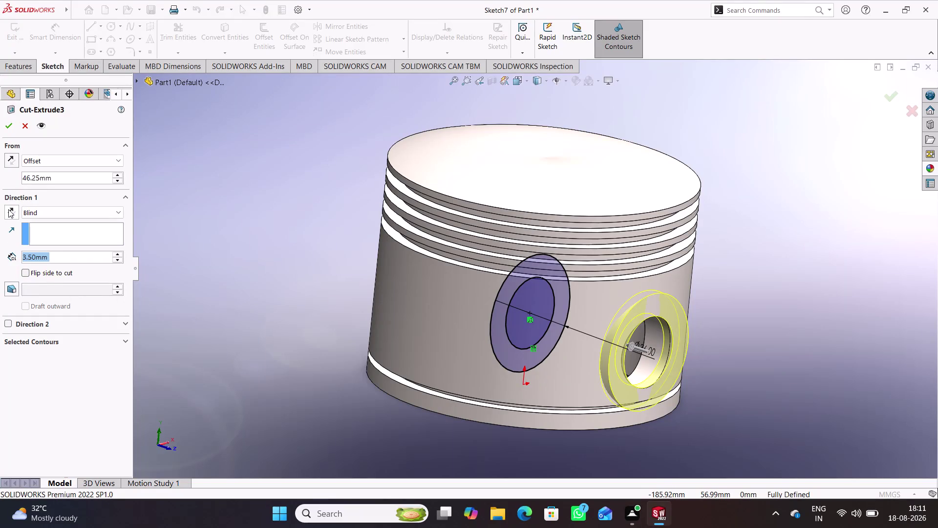
Inspect the cut preview around the pin hole, then reopen Cut-Extrude3 for editing.
click(9, 207)
middle_drag(248, 296, 278, 287)
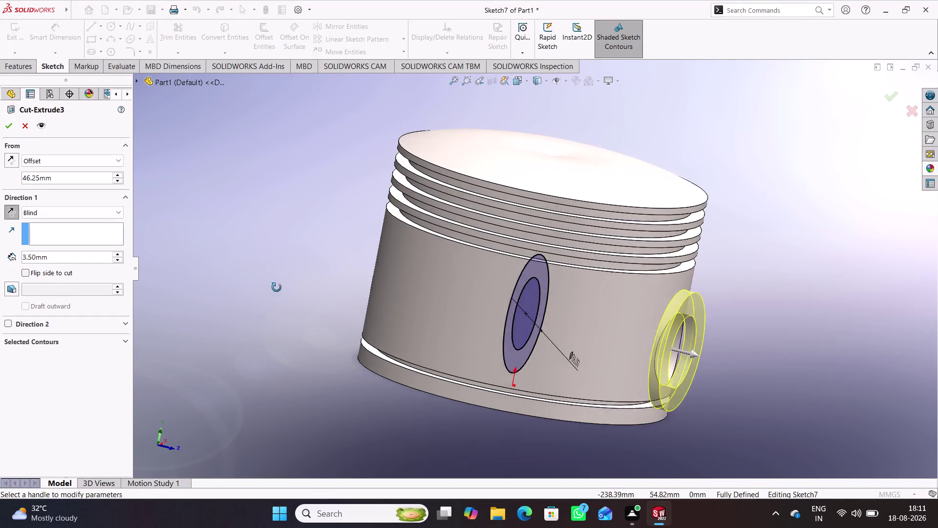
middle_drag(278, 287, 202, 299)
middle_drag(248, 327, 278, 316)
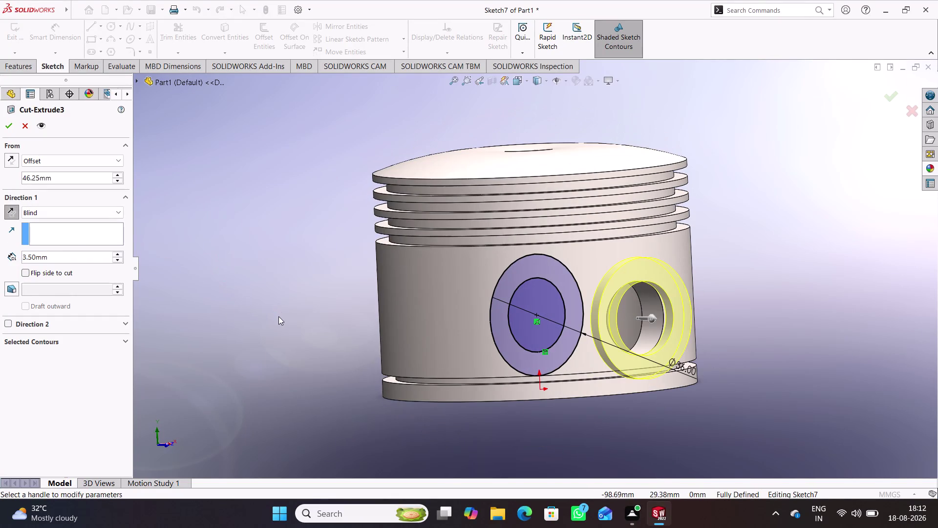
click(7, 125)
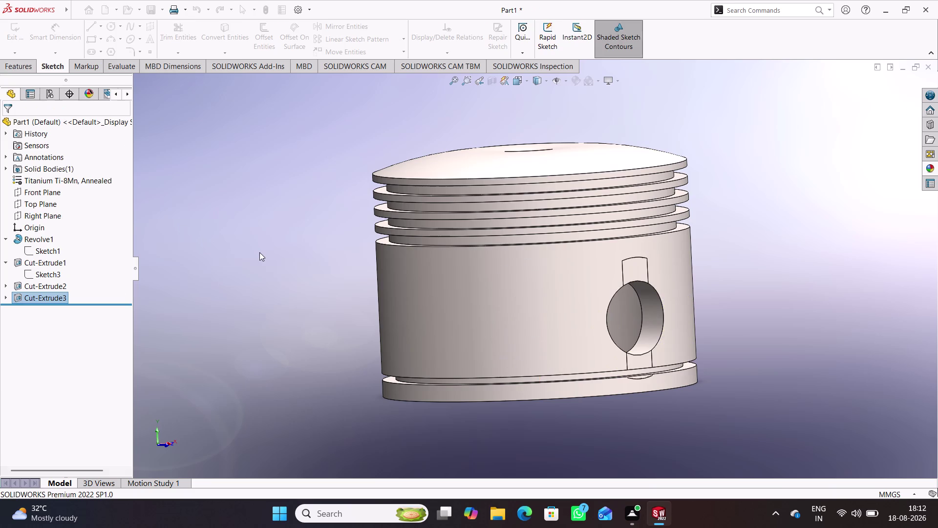
middle_drag(259, 252, 325, 250)
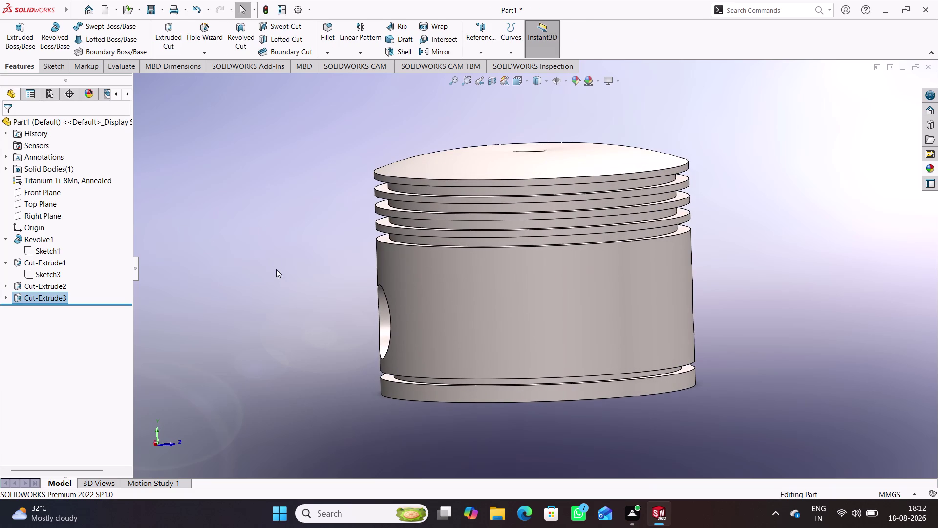
middle_drag(277, 275, 215, 276)
middle_drag(257, 242, 244, 249)
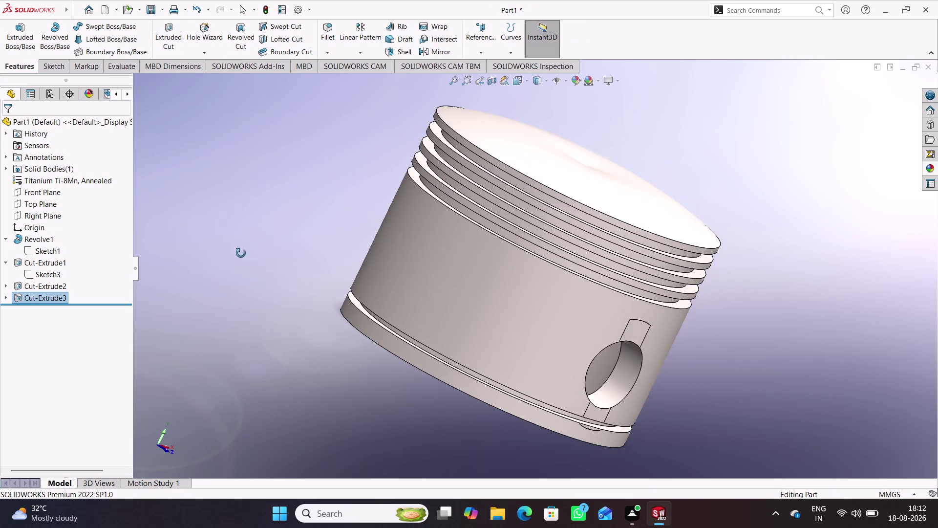
middle_drag(244, 250, 231, 278)
click(54, 299)
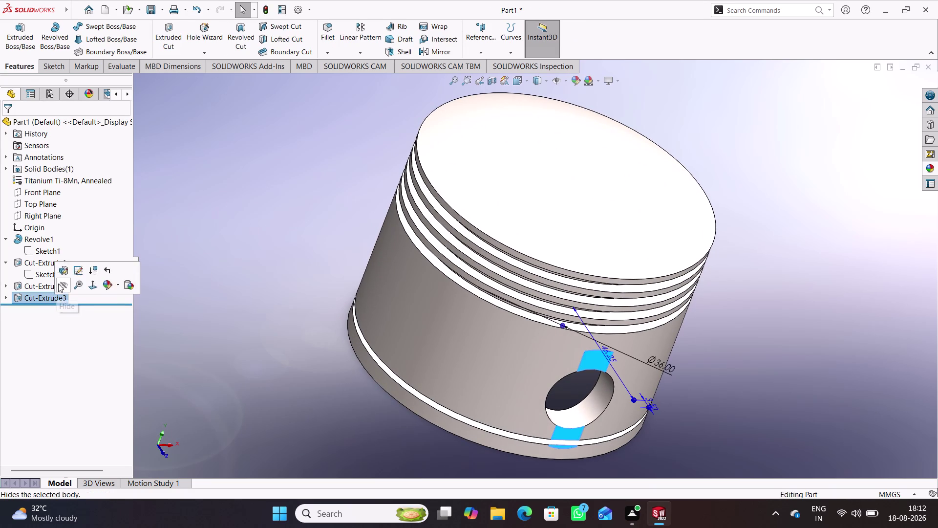
click(174, 287)
click(62, 297)
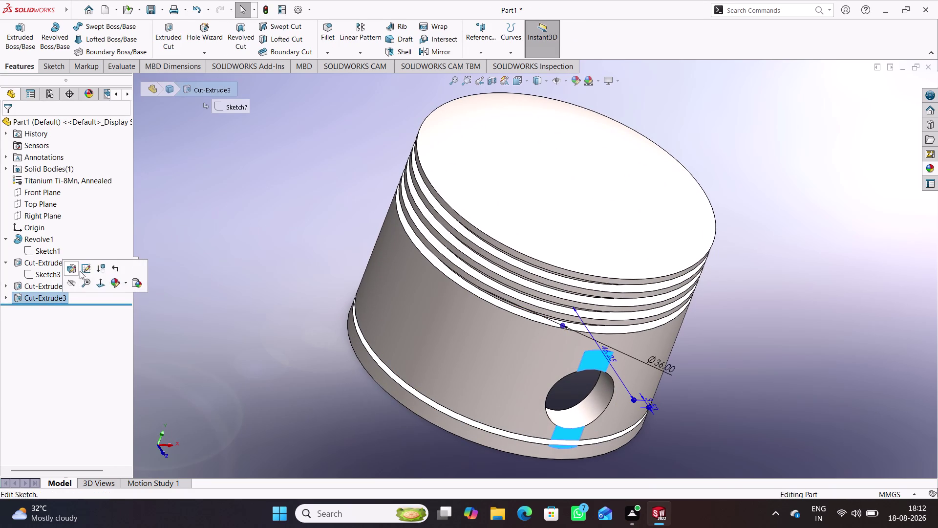
click(74, 270)
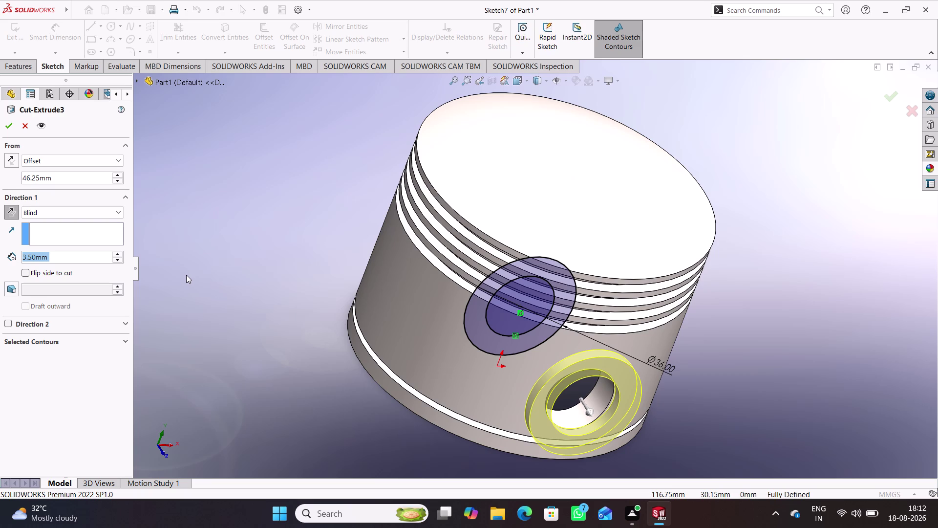
Limit Cut-Extrude3 to the outer circular contour of Sketch7 and apply the cut.
middle_drag(752, 394, 768, 341)
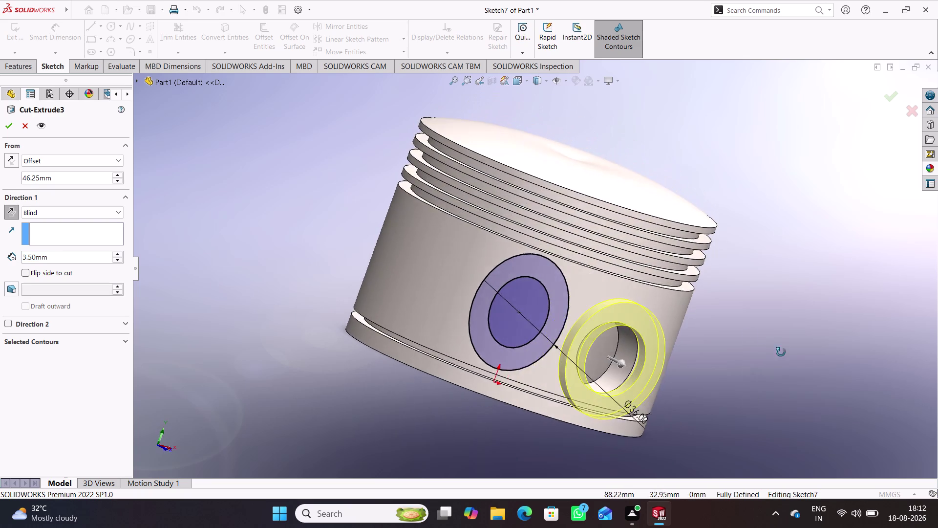
middle_drag(767, 340, 720, 348)
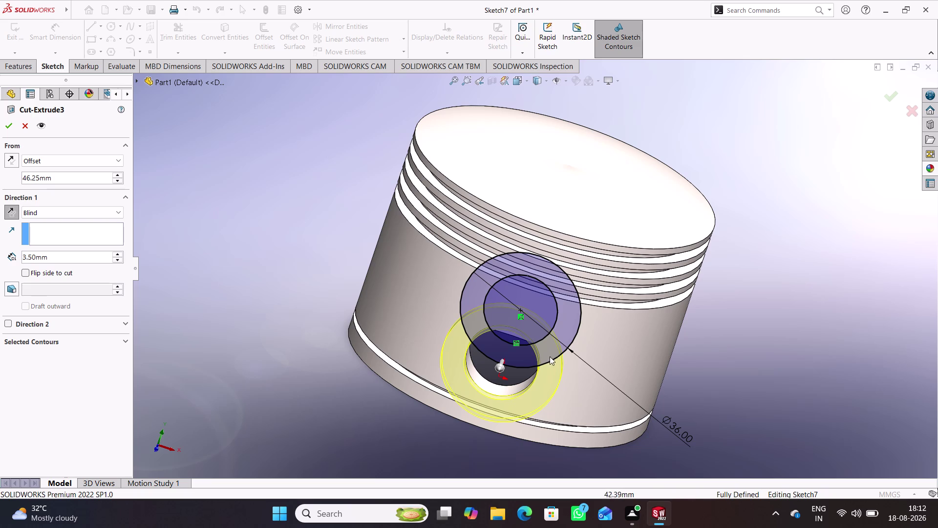
middle_drag(321, 388, 324, 416)
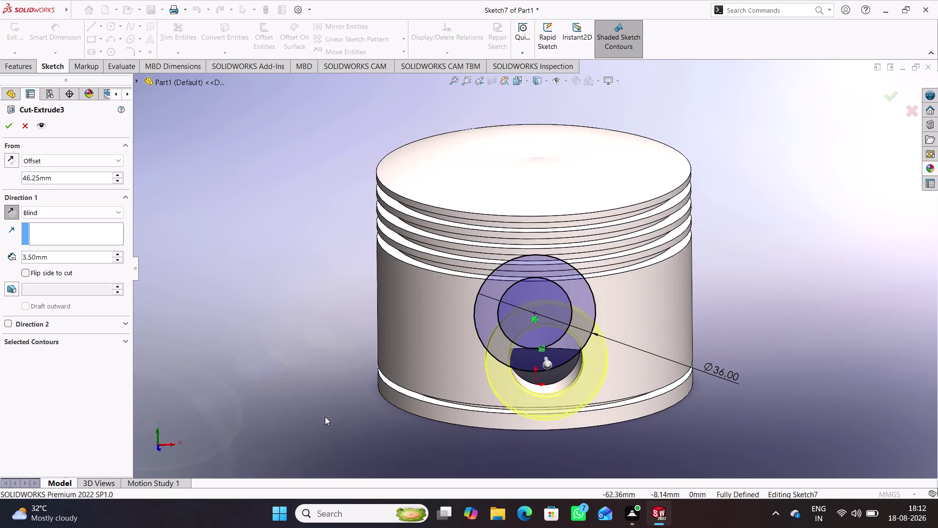
click(126, 340)
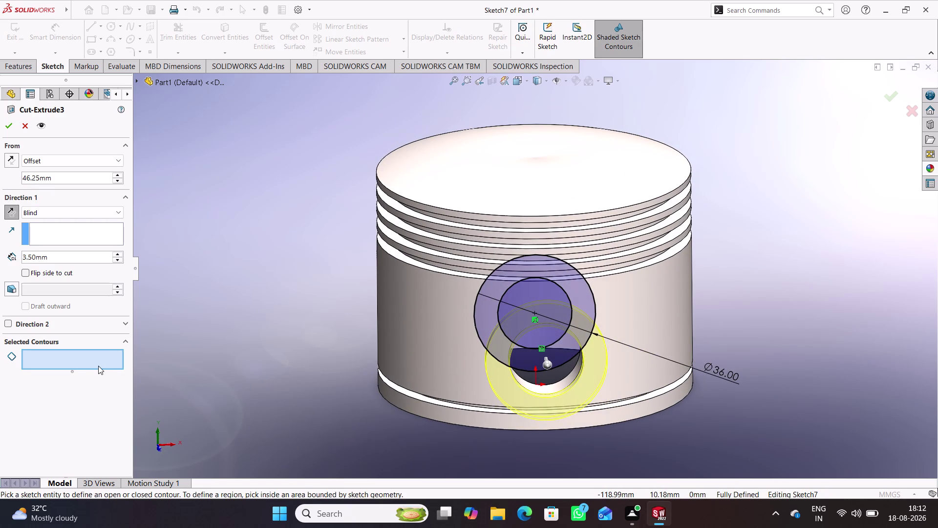
click(99, 365)
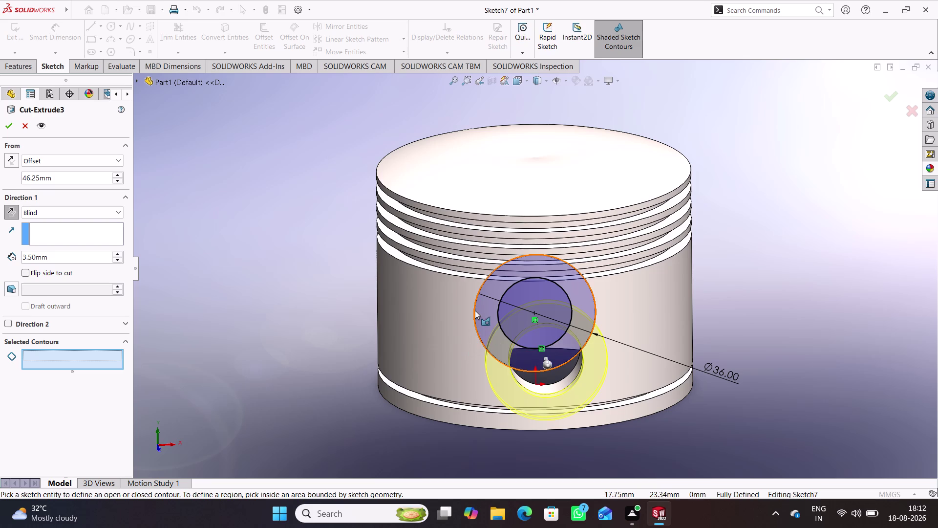
click(475, 310)
middle_drag(315, 375, 372, 399)
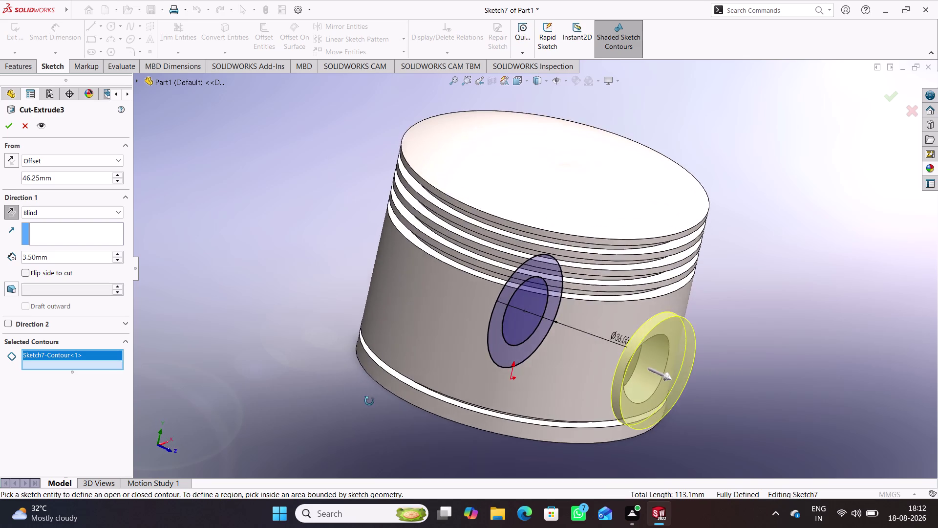
middle_drag(371, 398, 349, 401)
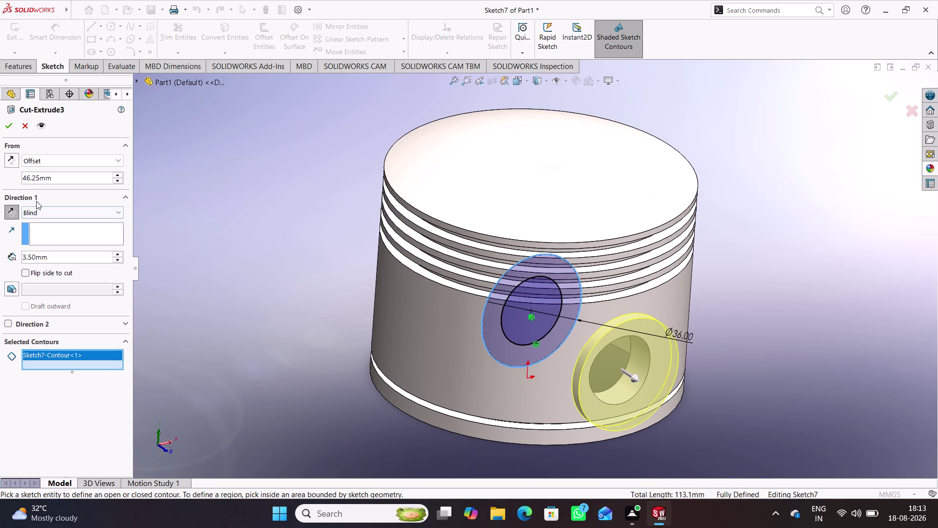
click(6, 125)
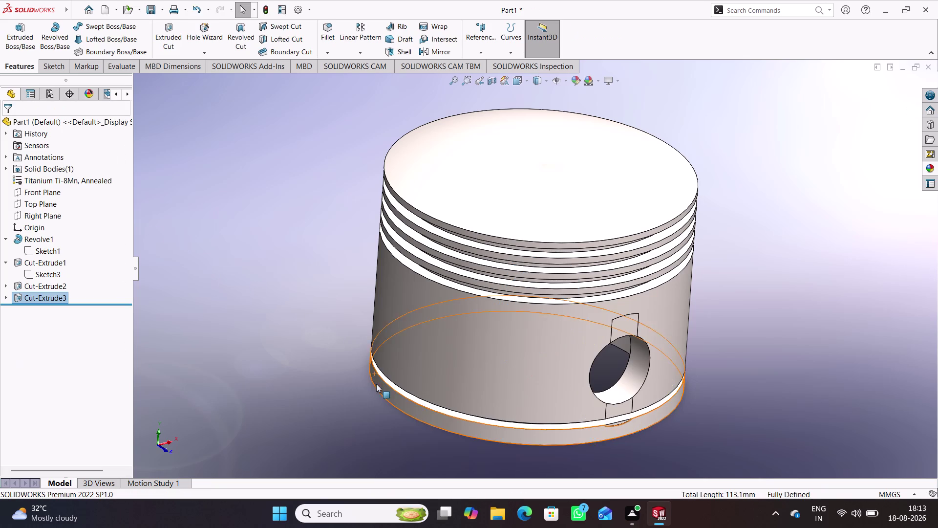
Reopen Cut-Extrude3 for editing and inspect its cut preview from several angles.
middle_drag(366, 390, 374, 389)
click(52, 295)
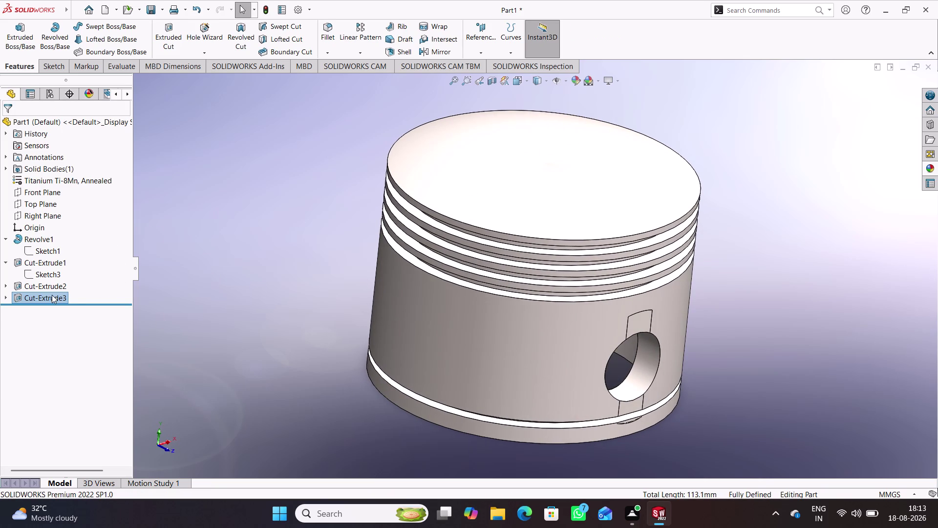
click(60, 268)
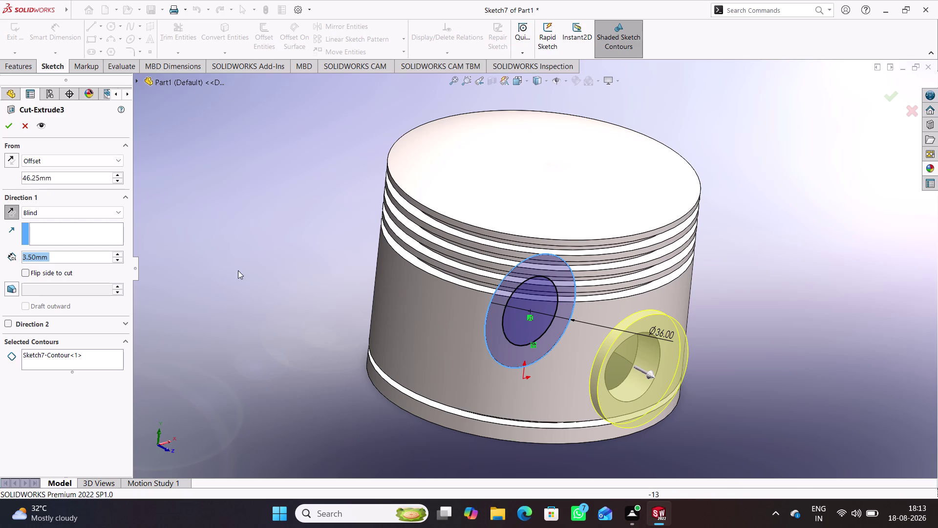
middle_drag(314, 323, 291, 340)
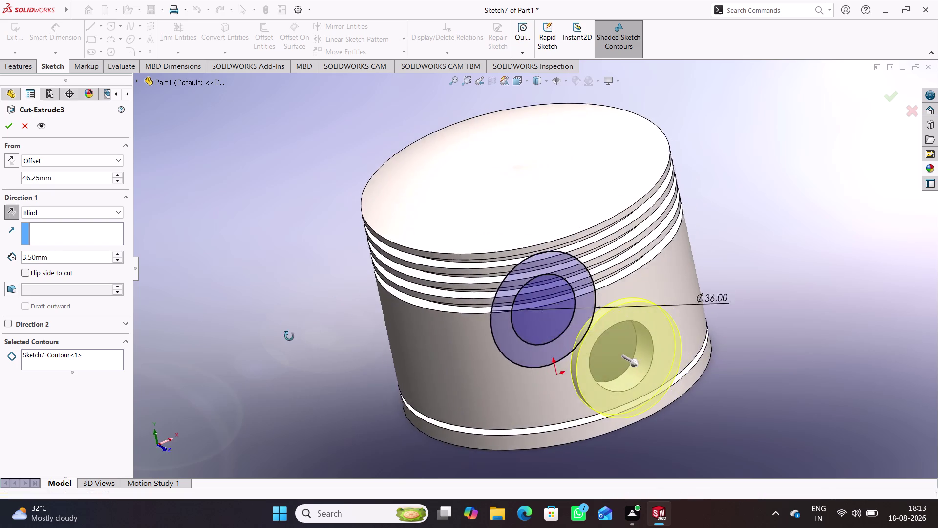
middle_drag(291, 340, 302, 322)
middle_drag(295, 283, 287, 281)
middle_drag(284, 313, 324, 271)
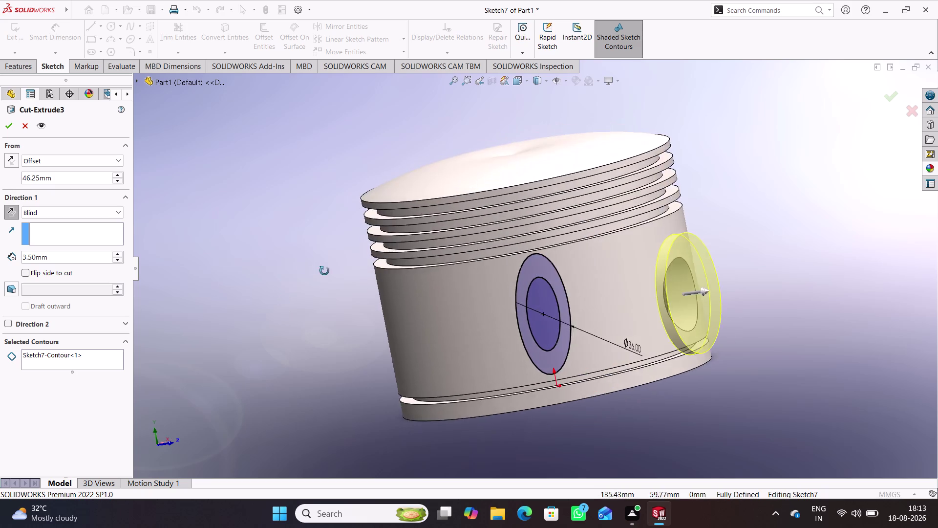
middle_drag(325, 271, 300, 290)
Flip the cut direction and back, then apply Cut-Extrude3.
click(9, 213)
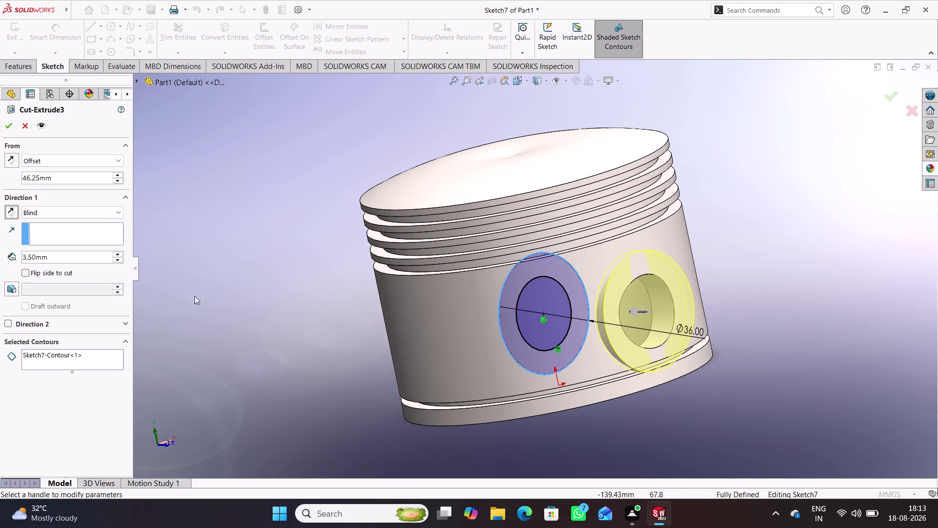
middle_drag(199, 298, 220, 326)
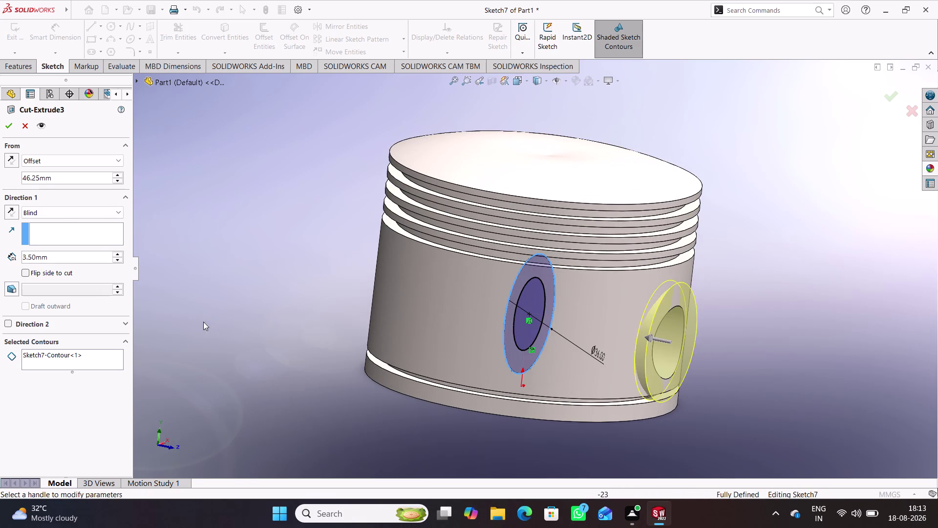
click(13, 160)
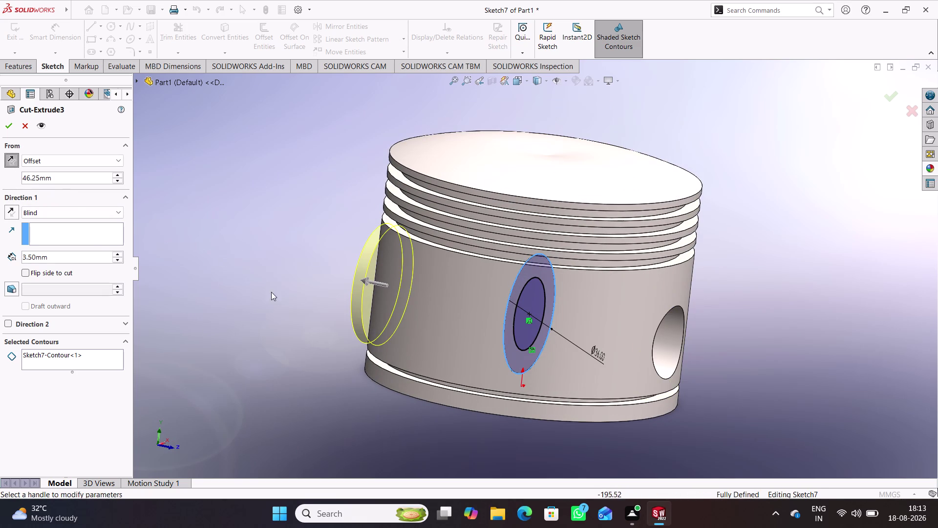
click(6, 158)
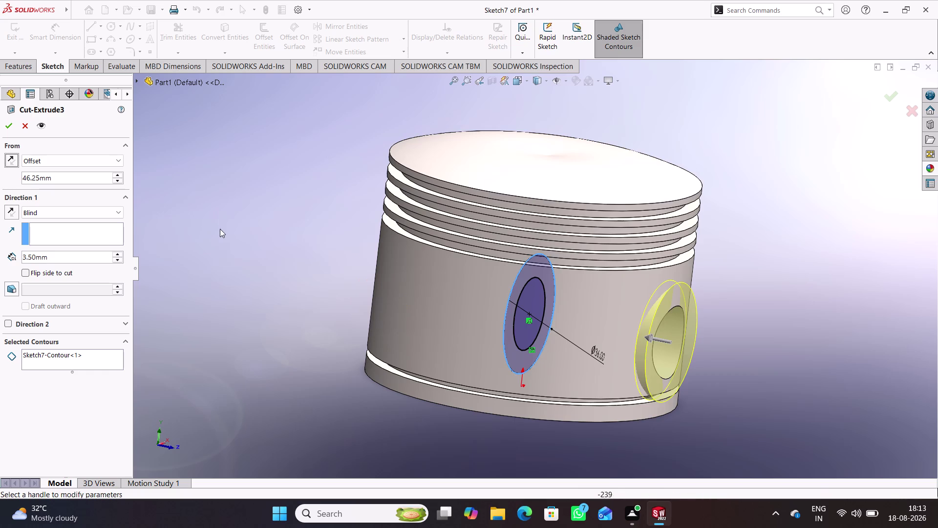
middle_drag(220, 228, 236, 253)
click(0, 127)
click(6, 125)
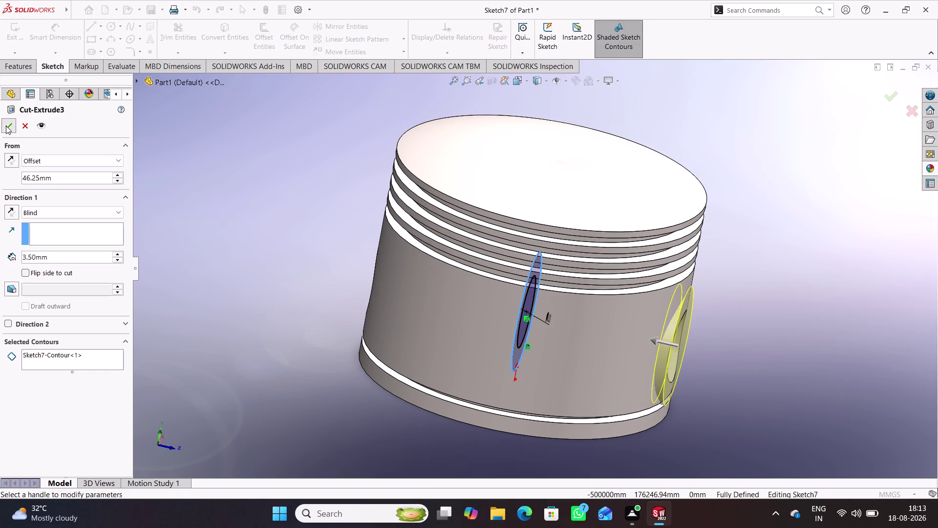
click(50, 73)
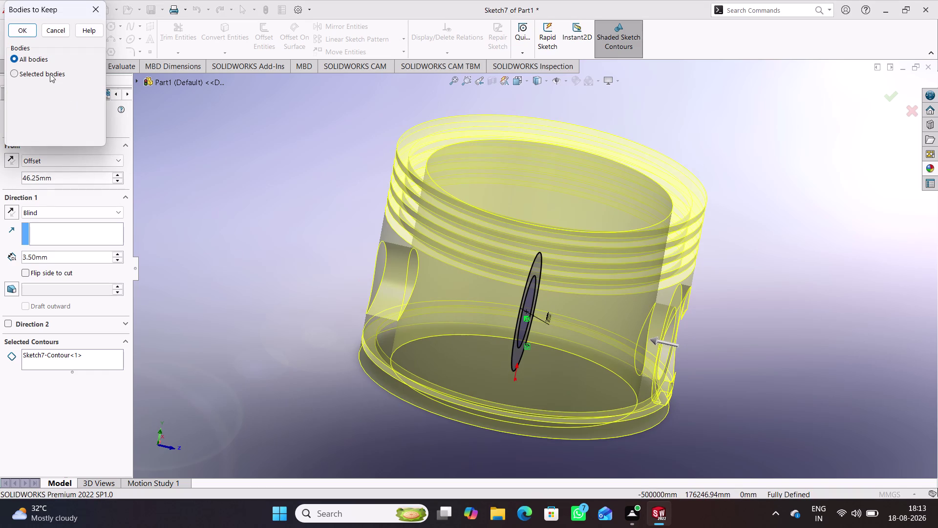
Dismiss the body-selection warning and keep only Body 2 to finish Cut-Extrude3.
click(582, 315)
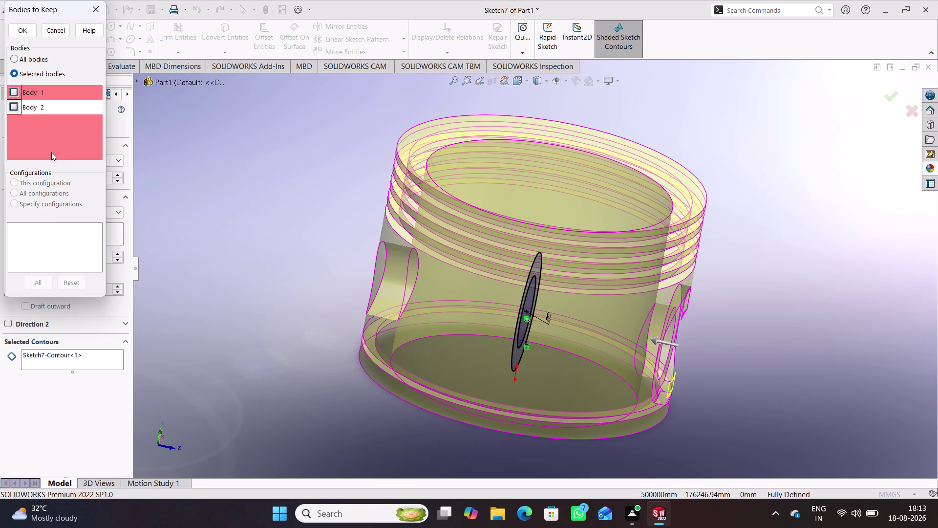
click(39, 101)
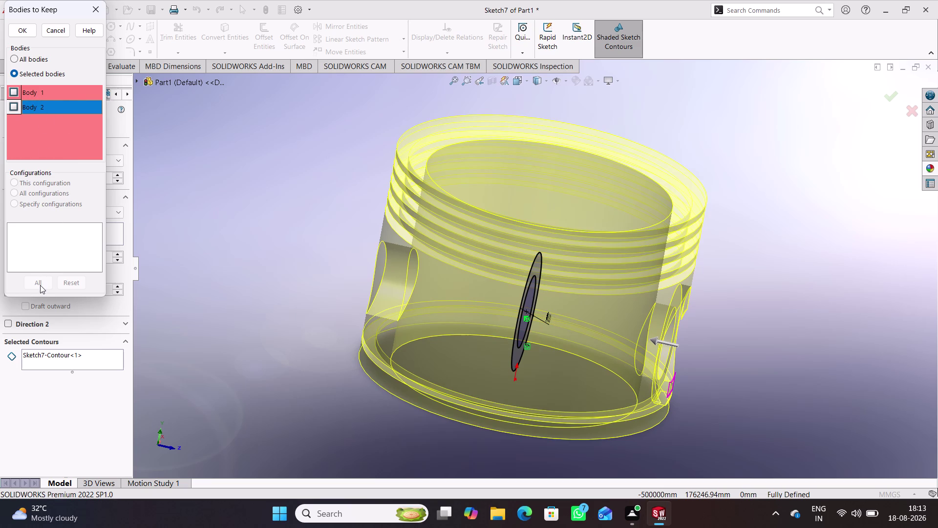
click(40, 285)
click(34, 285)
click(24, 29)
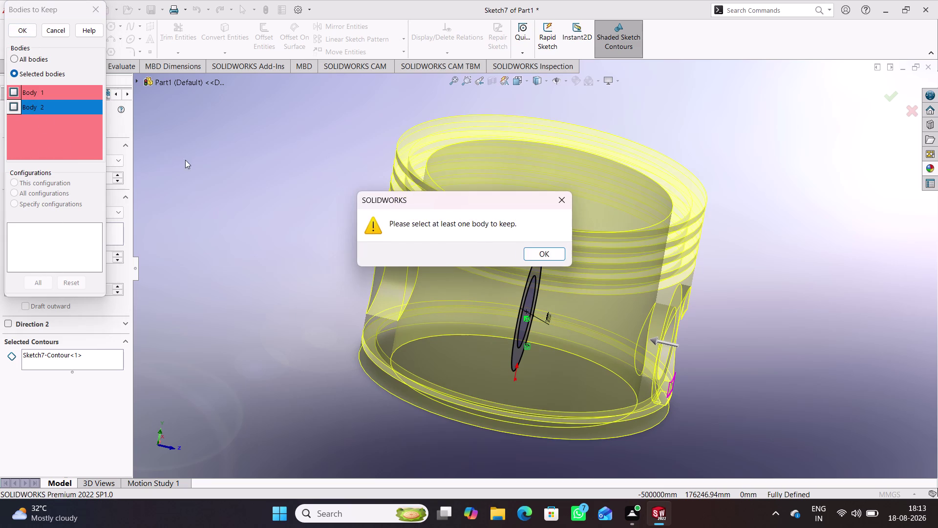
click(539, 253)
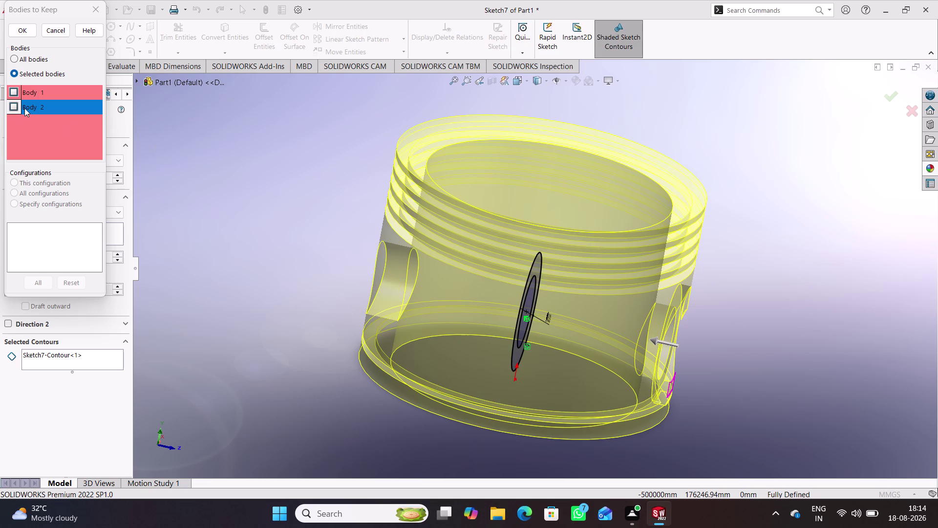
click(26, 108)
click(14, 105)
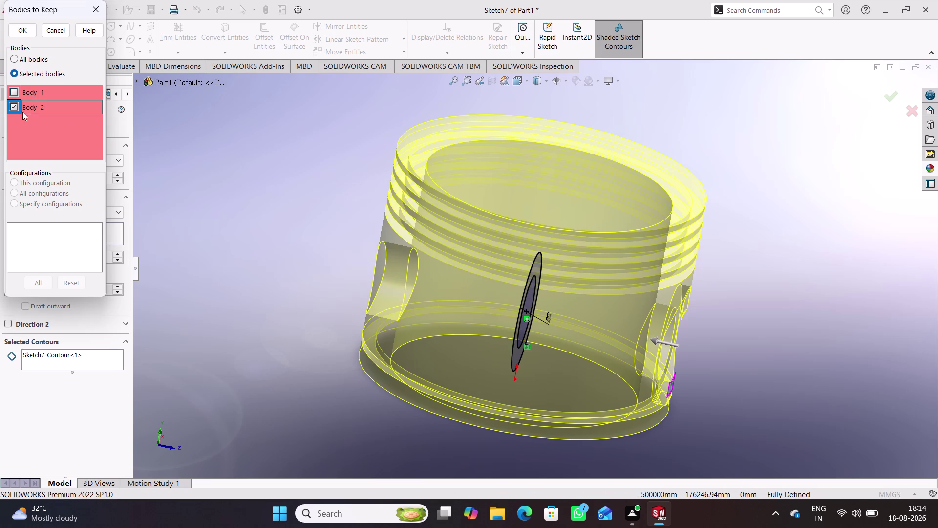
click(29, 29)
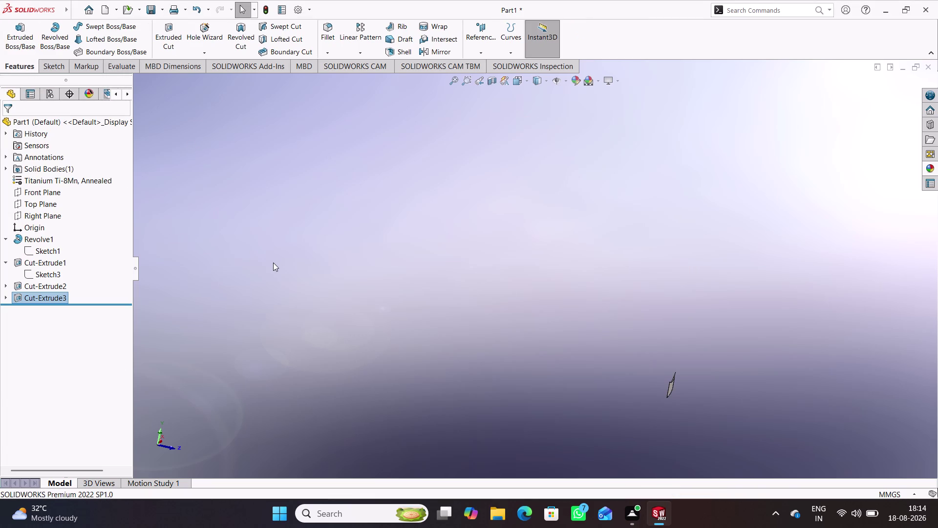
Undo the last change and orbit the piston toward the pin hole.
key(ctrl+z)
middle_drag(317, 282, 312, 278)
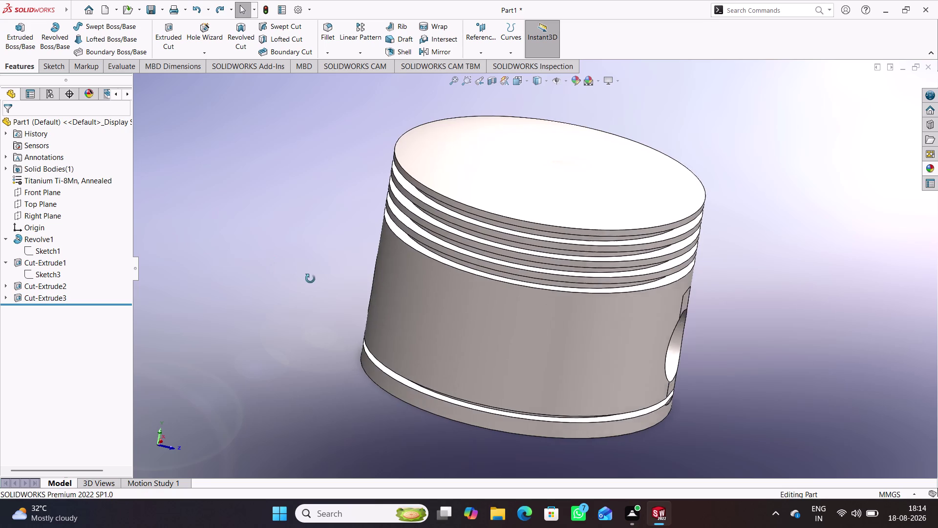
middle_drag(312, 279, 241, 259)
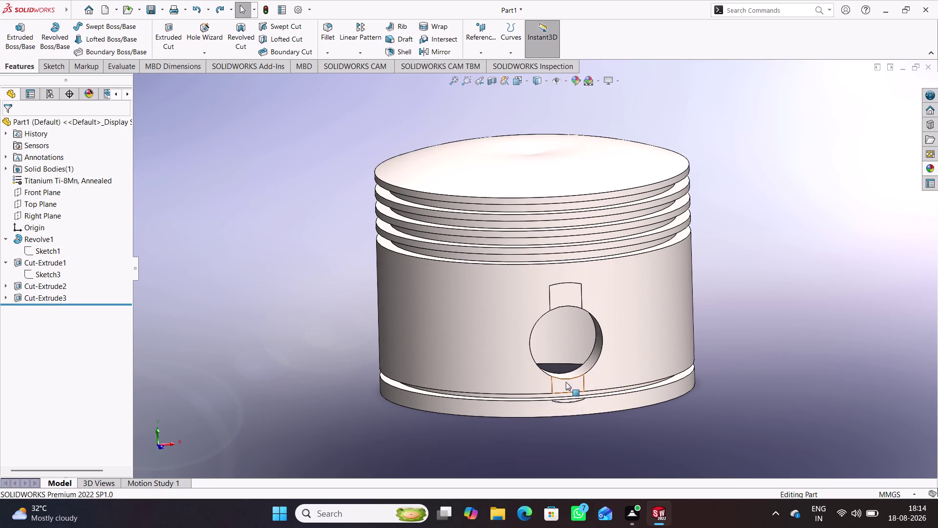
middle_drag(344, 388, 406, 406)
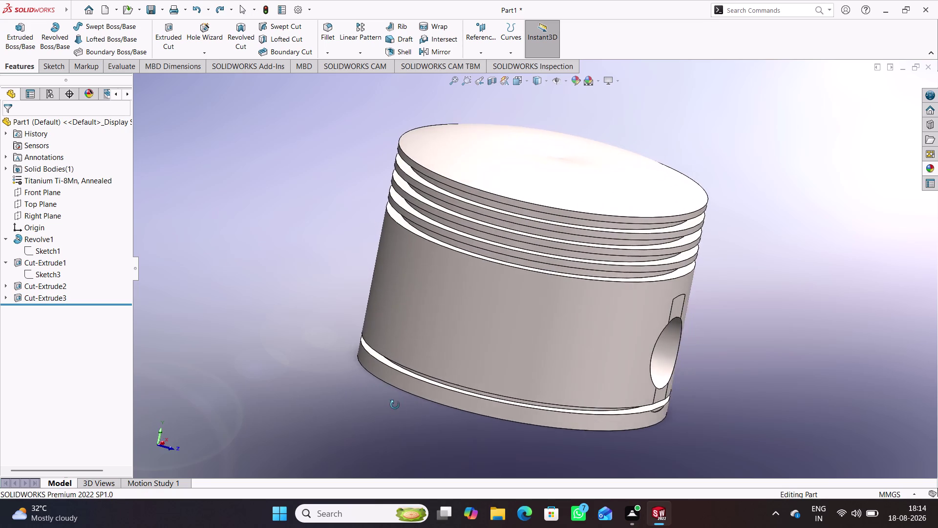
middle_drag(407, 406, 385, 401)
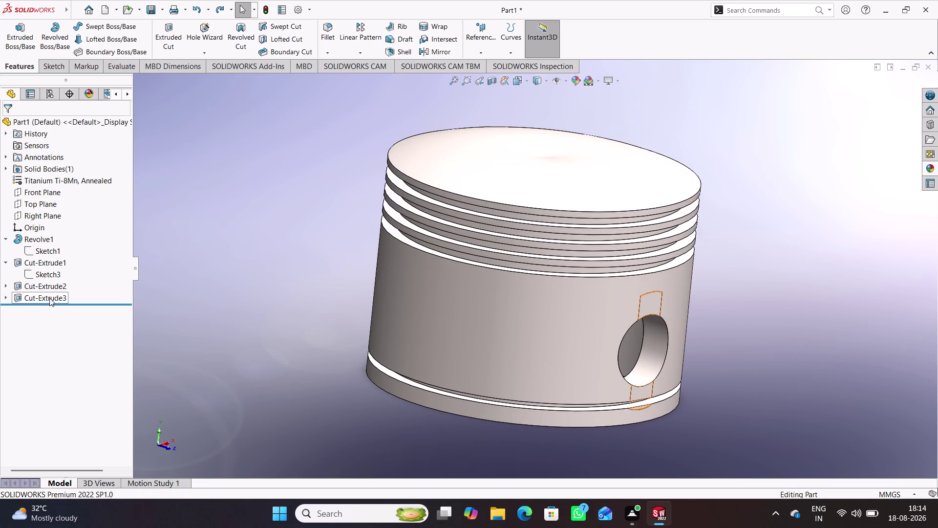
Undo twice more to restore the recessed piston, then inspect the recess from several sides.
key(ctrl+z)
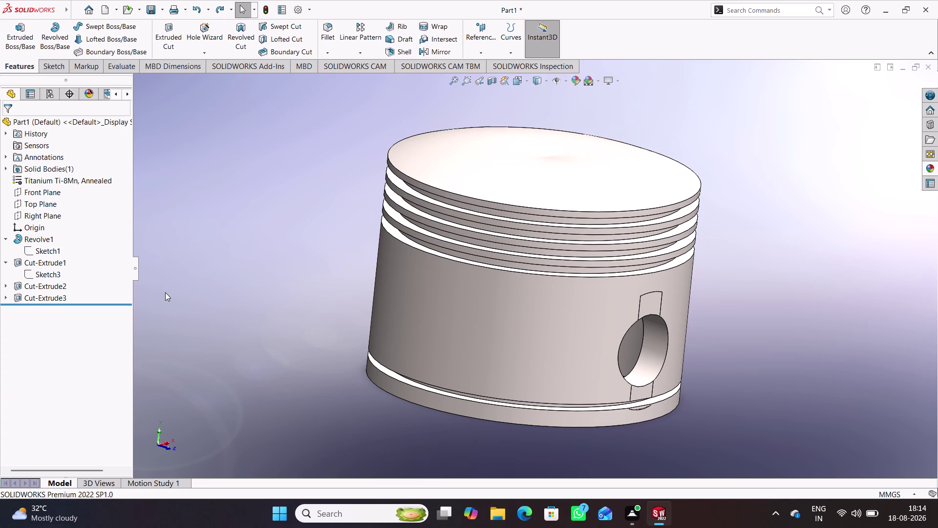
key(ctrl+z)
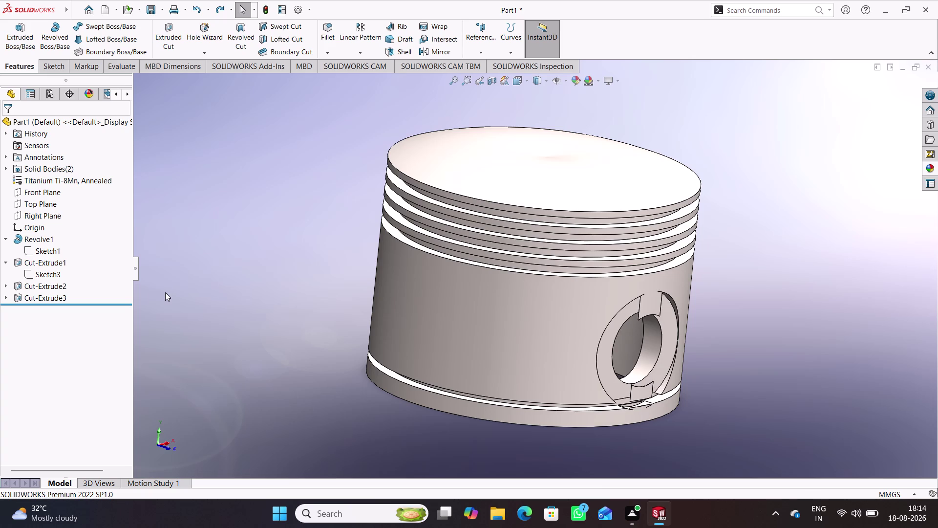
middle_drag(282, 343, 286, 347)
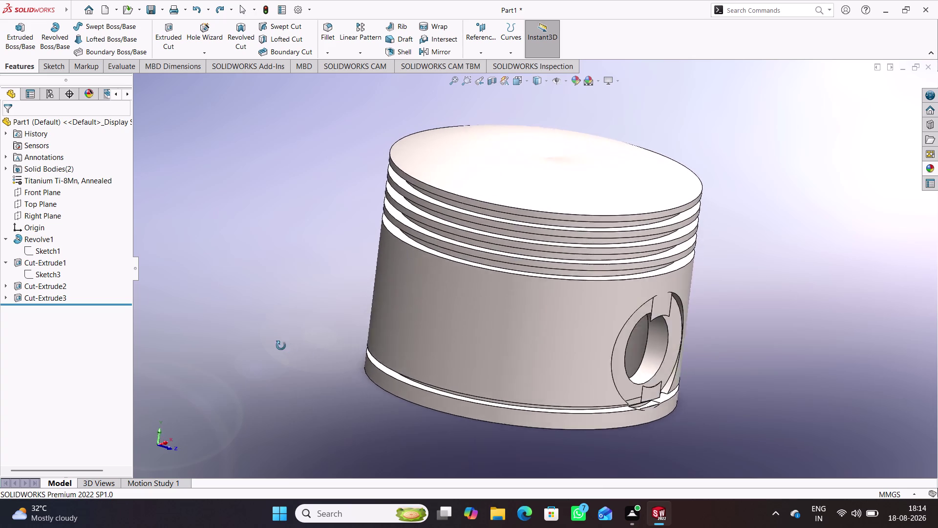
middle_drag(286, 347, 296, 293)
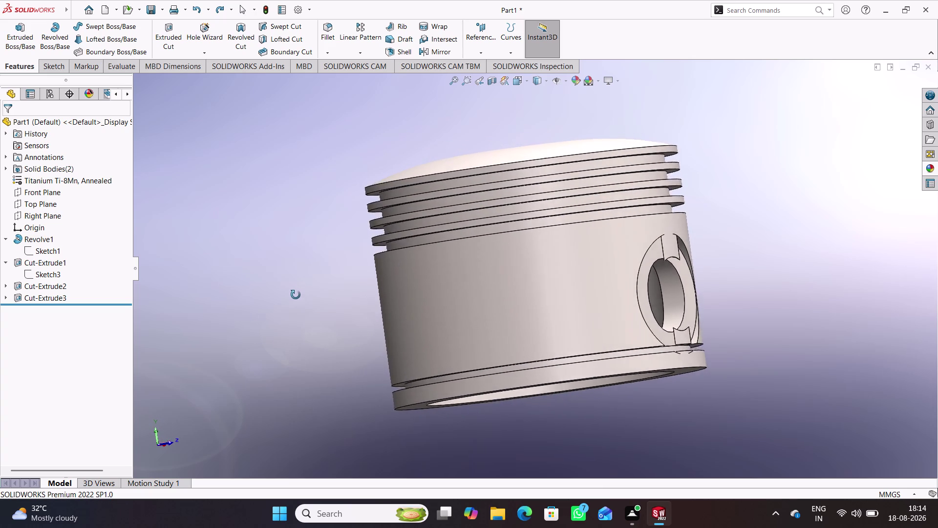
middle_drag(296, 293, 306, 312)
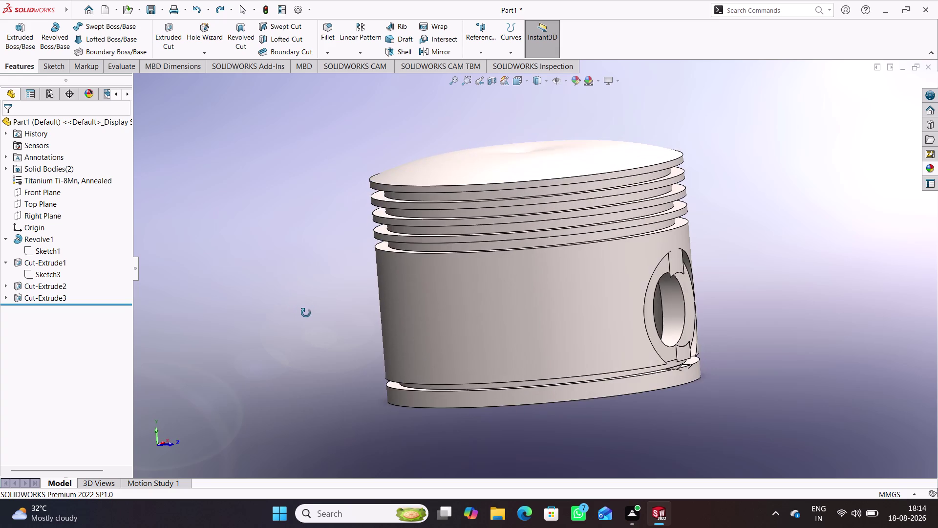
middle_drag(306, 312, 272, 314)
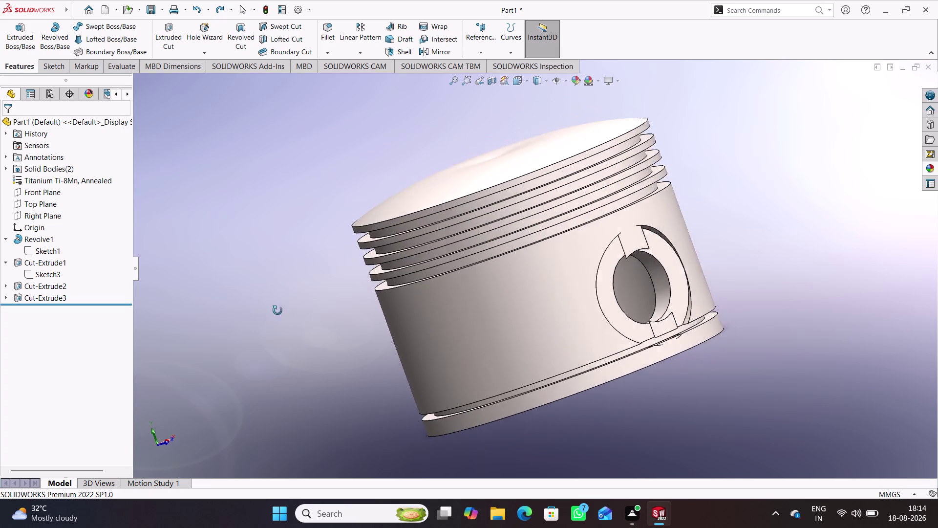
middle_drag(273, 315, 242, 356)
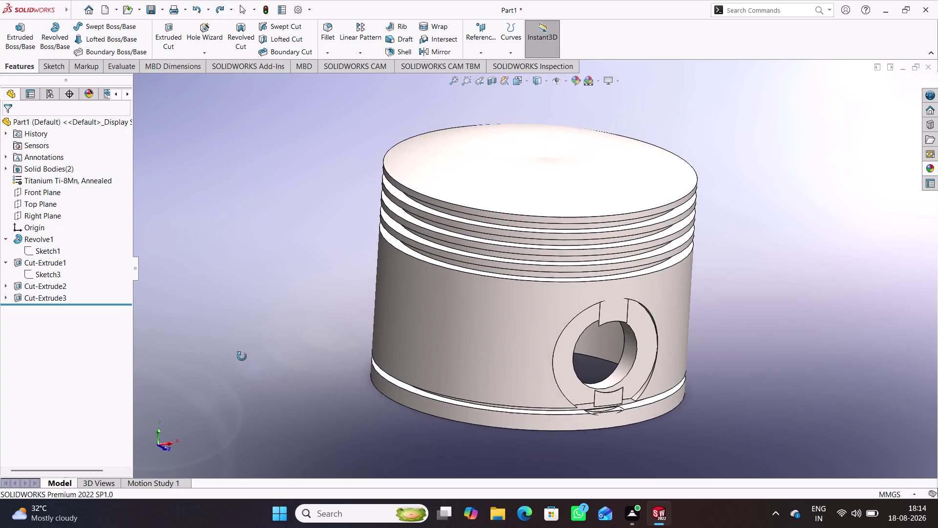
middle_drag(242, 356, 241, 335)
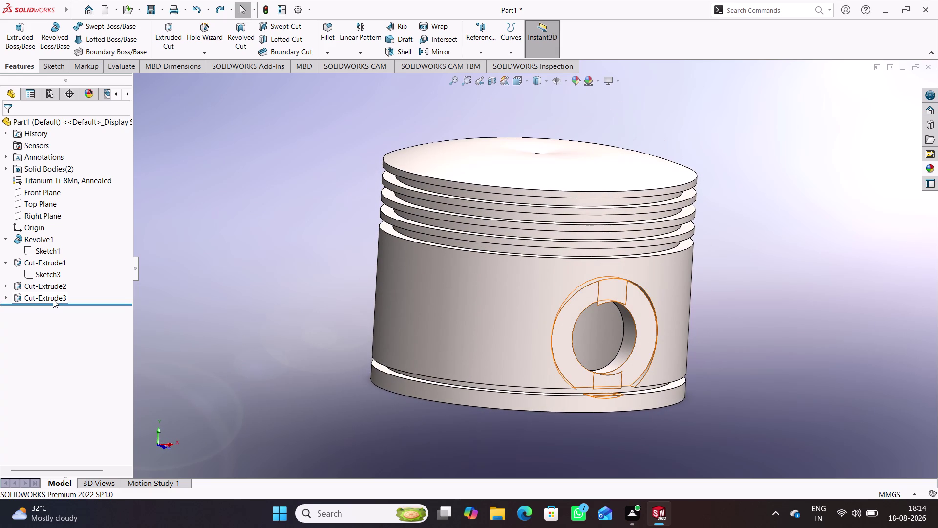
Reopen the Cut-Extrude3 recess cut for editing.
double_click(53, 297)
click(50, 298)
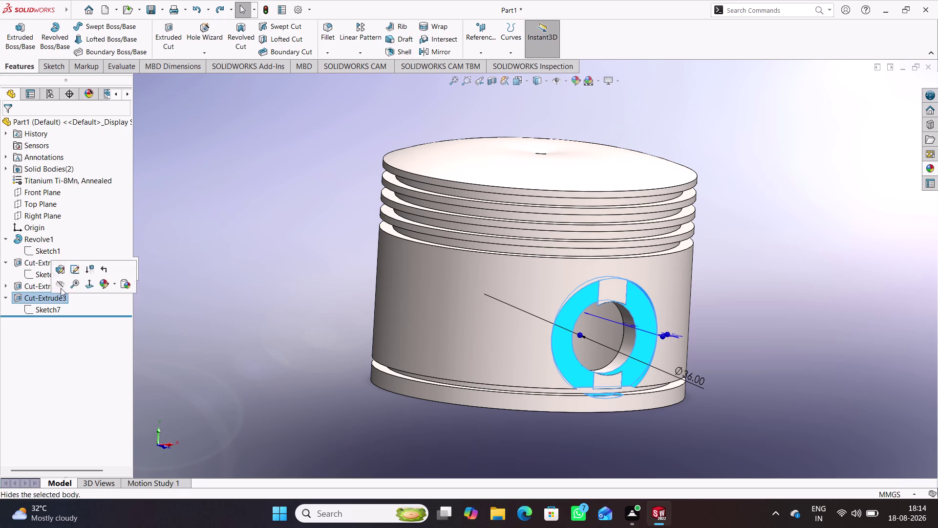
click(144, 289)
click(57, 298)
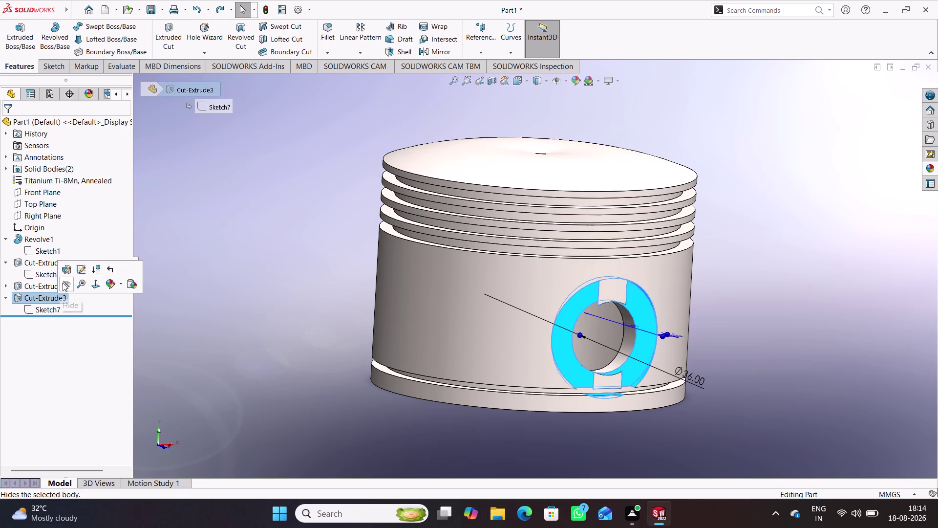
click(67, 267)
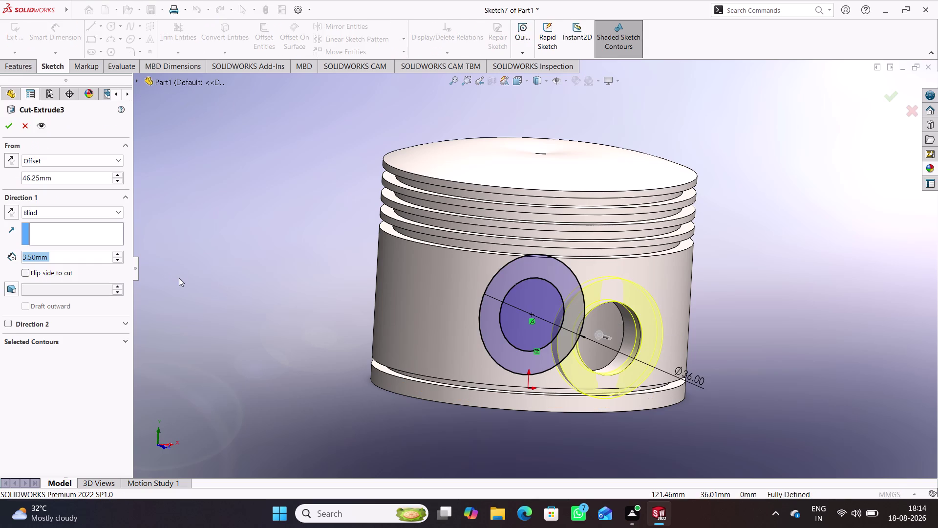
middle_drag(239, 302, 239, 311)
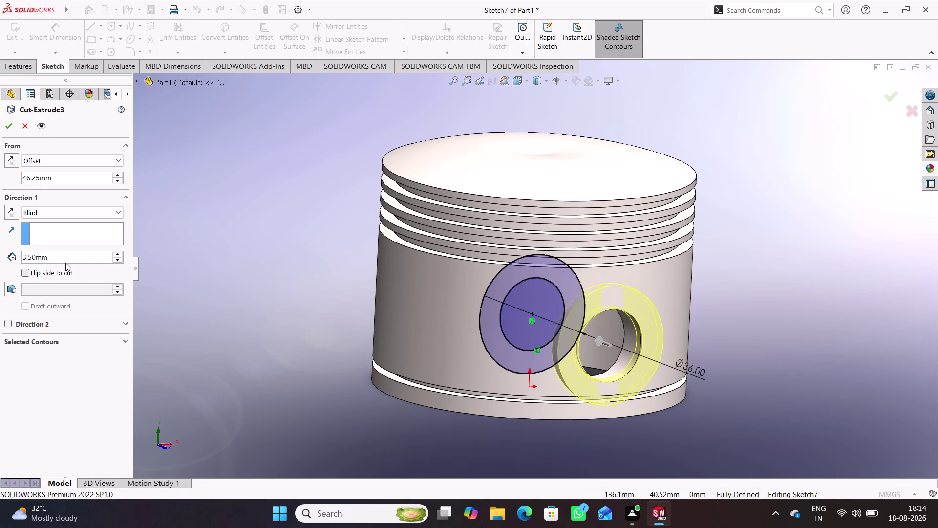
Change the cut depth from 3.50 mm to 4.00 mm and keep both bodies.
click(56, 257)
drag(54, 256, 39, 256)
drag(39, 256, 16, 256)
key(4)
click(204, 249)
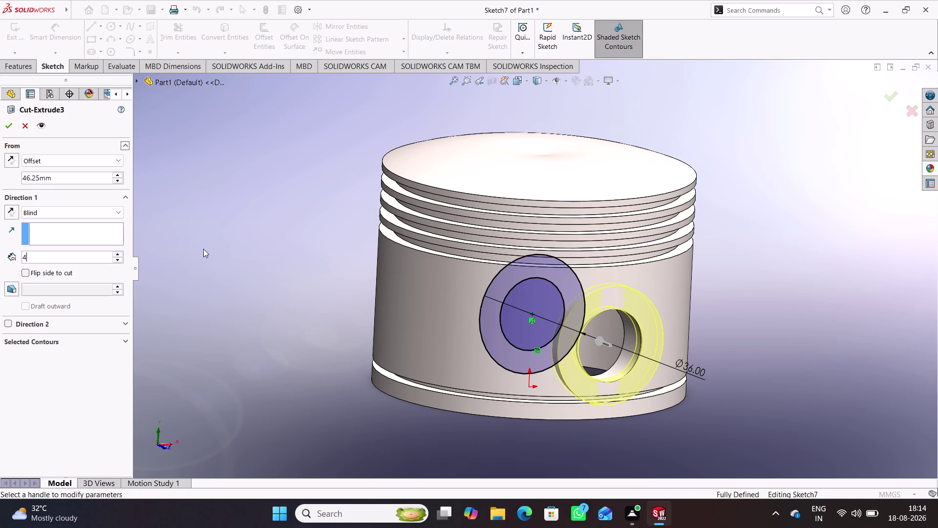
middle_drag(213, 252, 250, 293)
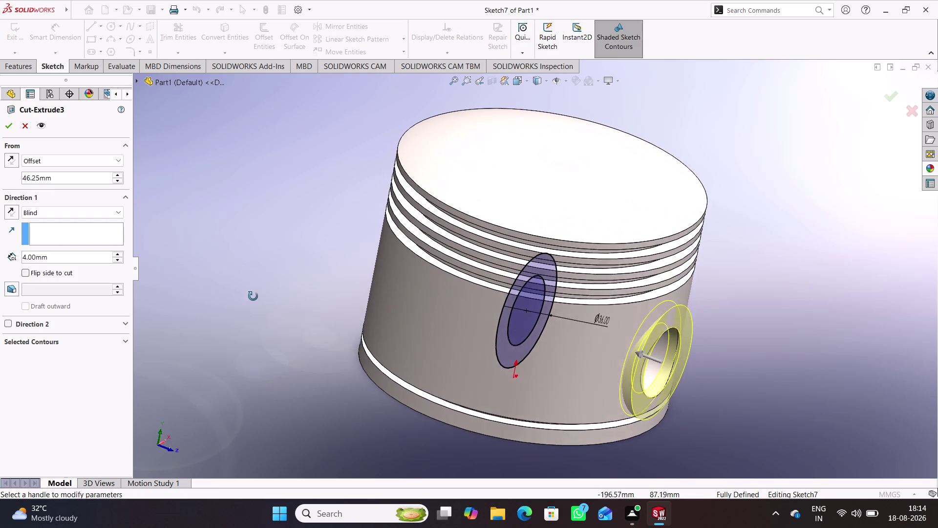
middle_drag(251, 293, 258, 296)
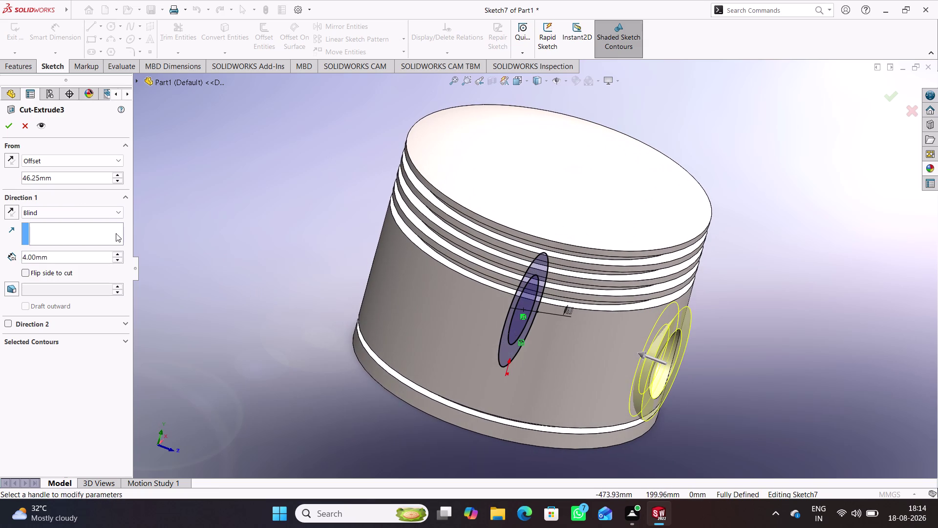
click(6, 122)
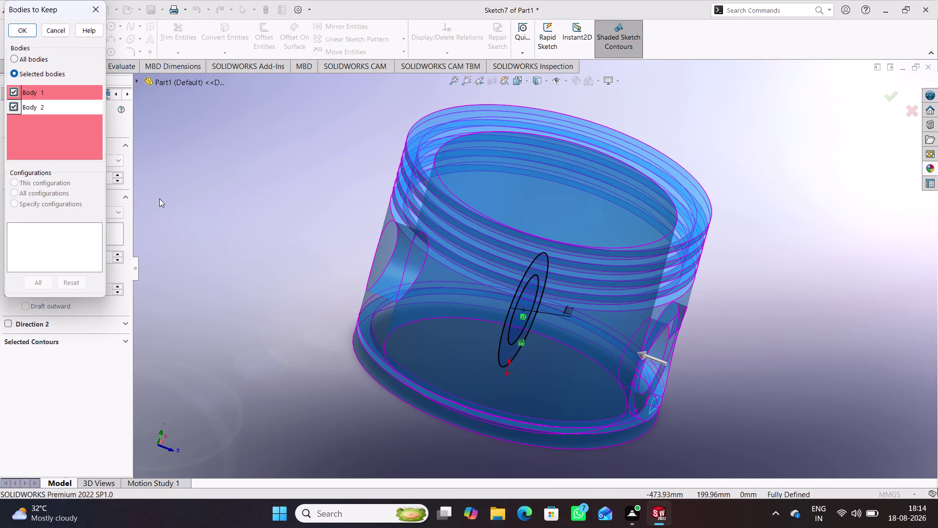
click(20, 30)
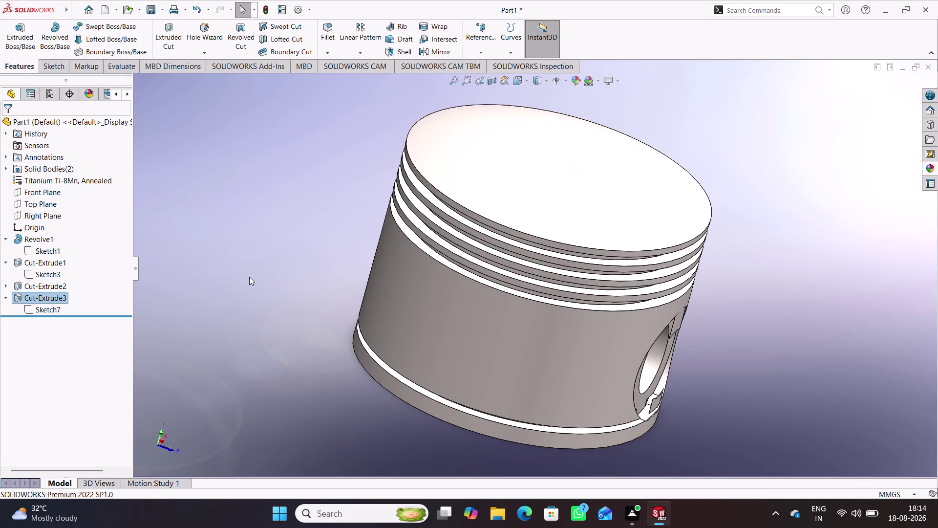
middle_drag(249, 277, 260, 231)
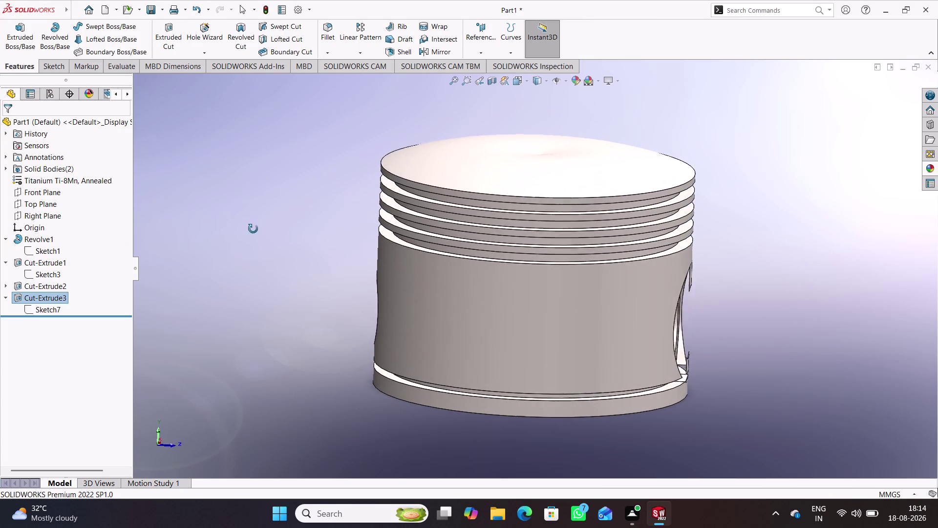
middle_drag(260, 231, 239, 246)
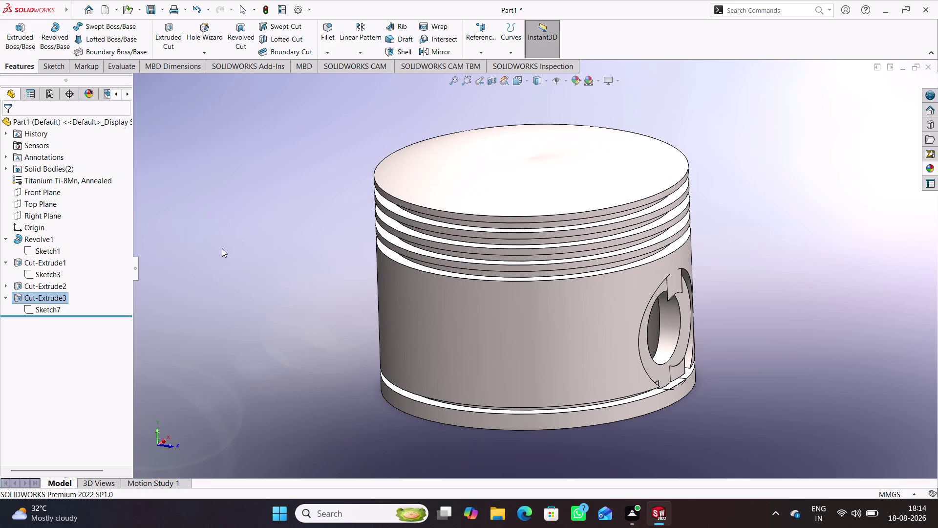
Reopen the Cut-Extrude3 recess cut for editing.
click(58, 297)
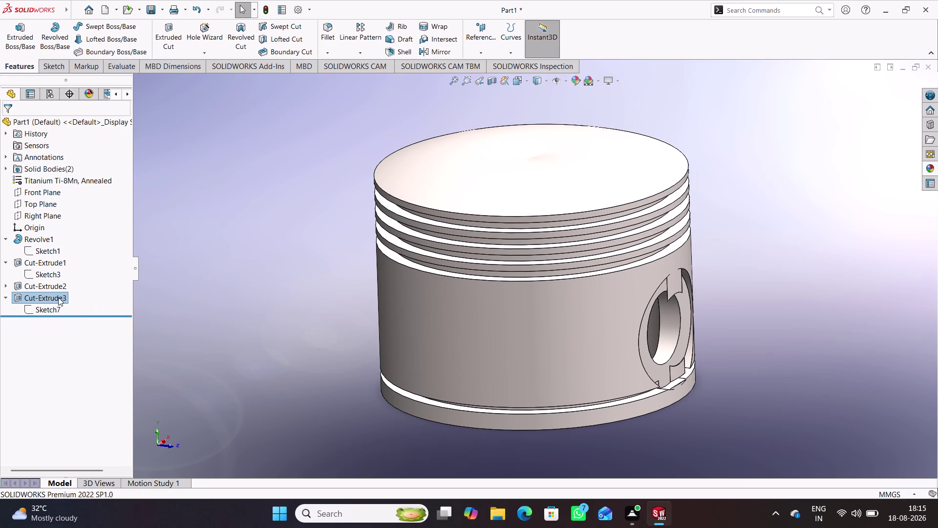
click(64, 270)
click(208, 259)
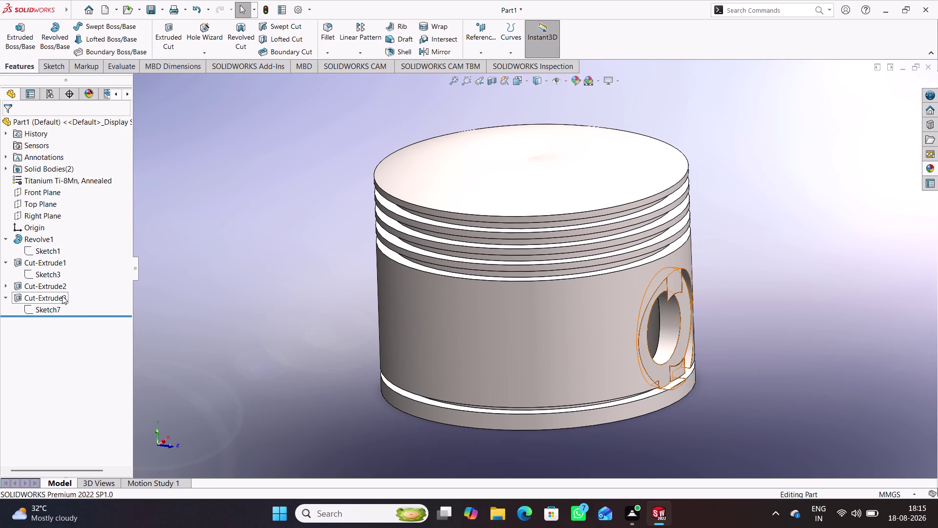
click(62, 296)
click(72, 270)
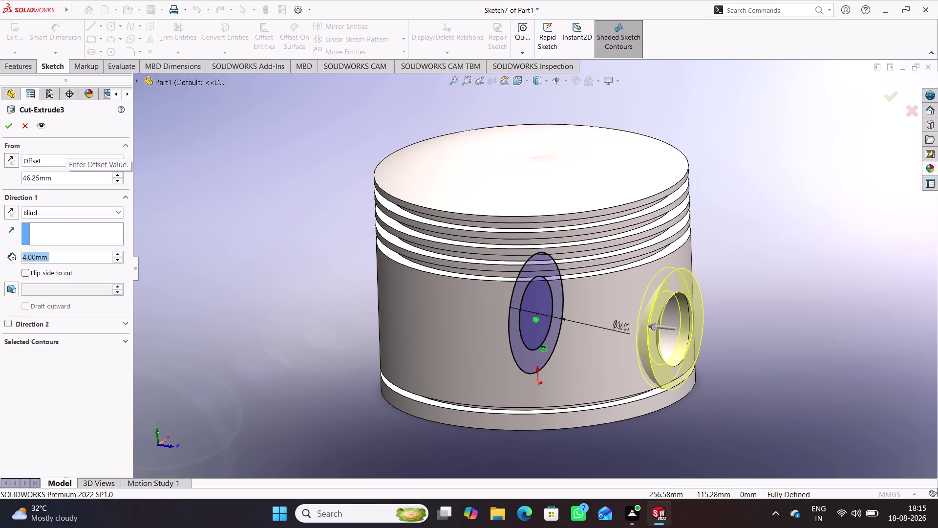
Start the 4 mm recess cut from a 46.50 mm offset and confirm it.
click(117, 173)
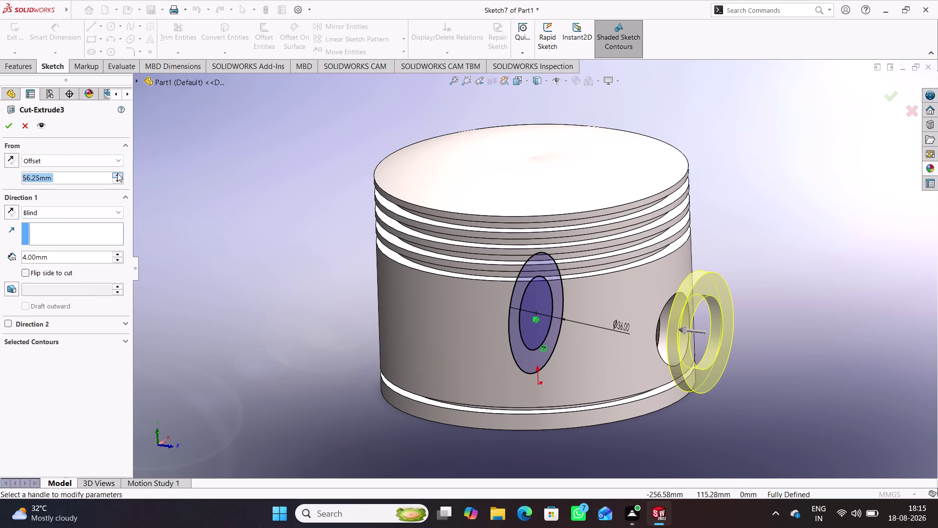
click(115, 178)
click(83, 176)
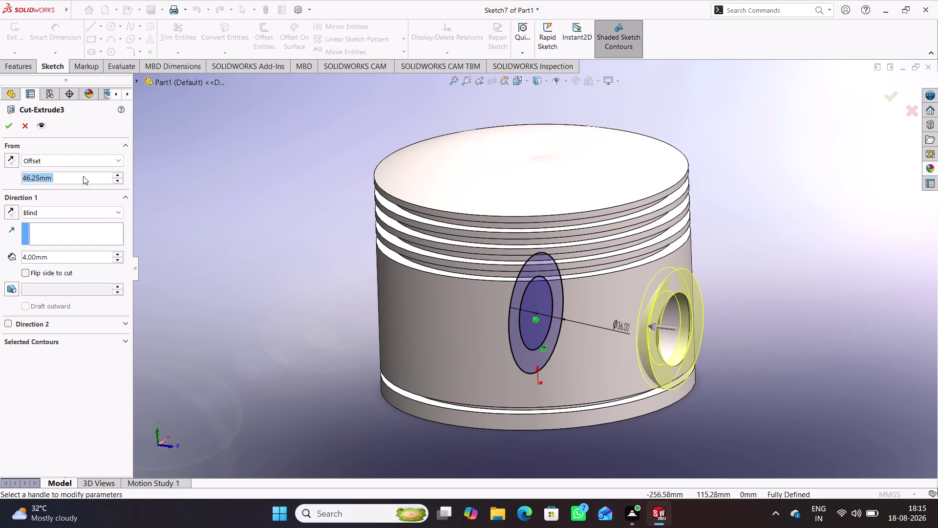
click(38, 177)
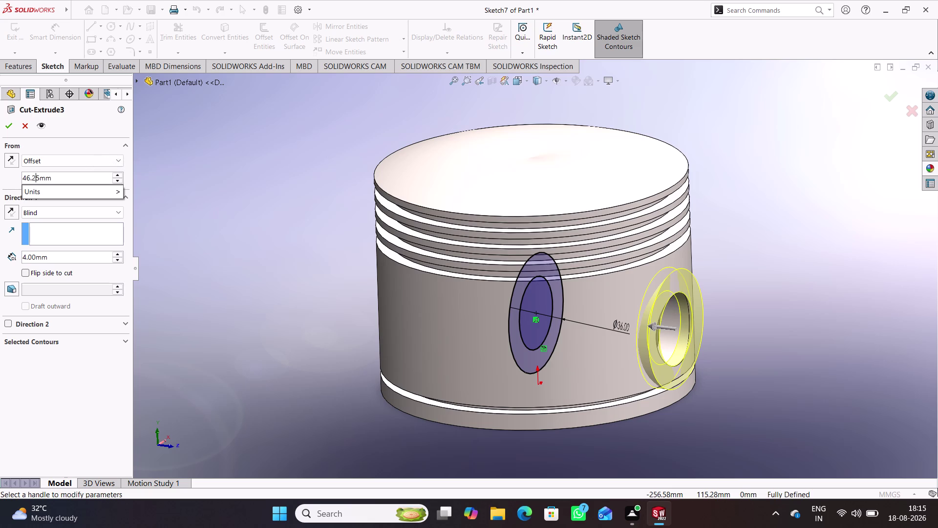
click(40, 177)
key(BackSpace)
key(BackSpace)
key(5)
key(Return)
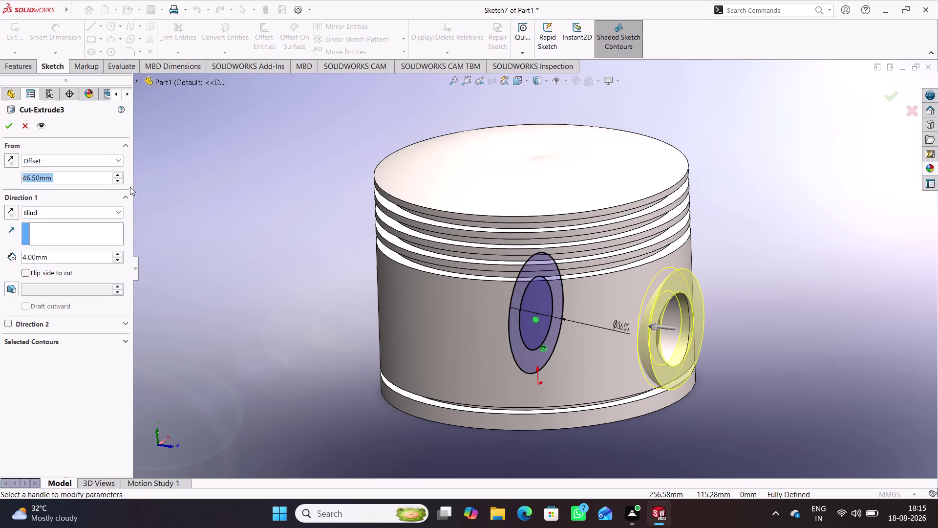
click(150, 183)
click(8, 122)
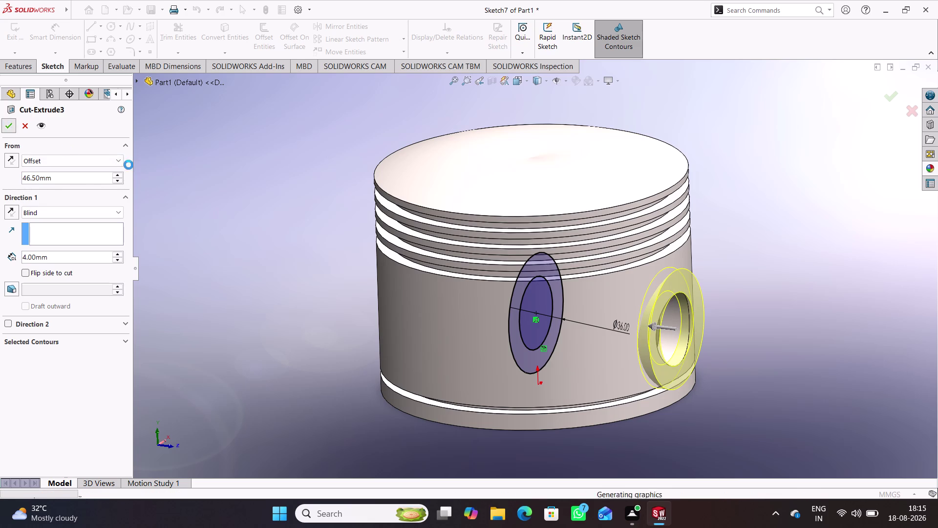
middle_drag(240, 282, 164, 233)
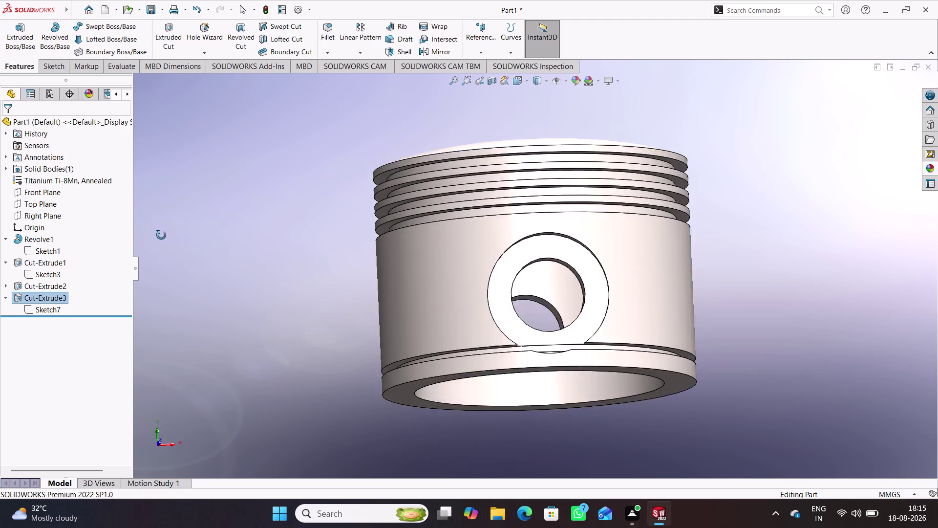
Open the pin hole's Sketch6 under Cut-Extrude2 for editing.
middle_drag(164, 233, 209, 264)
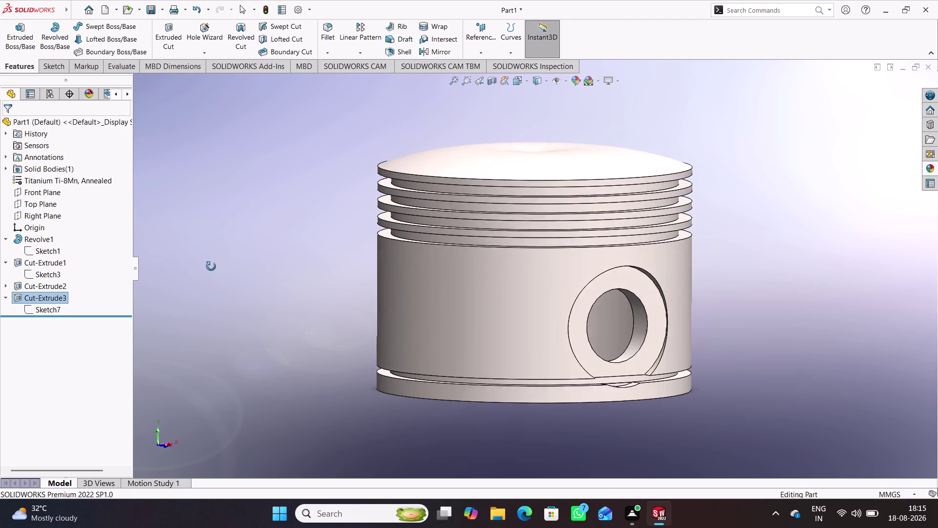
middle_drag(209, 265, 234, 277)
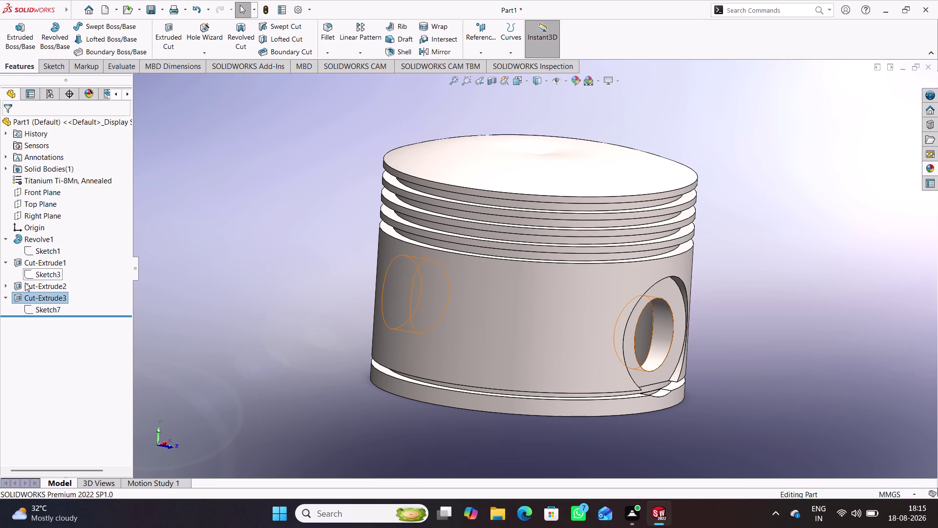
click(5, 284)
click(45, 294)
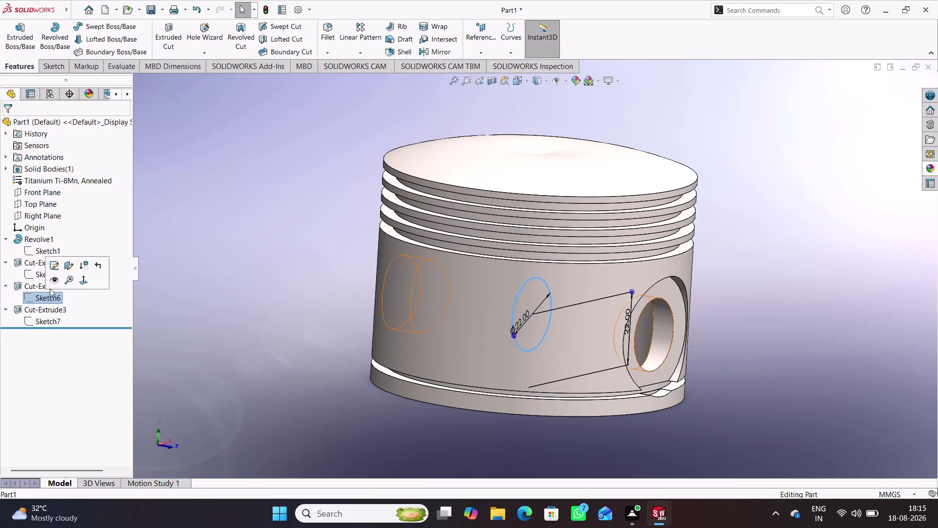
click(54, 270)
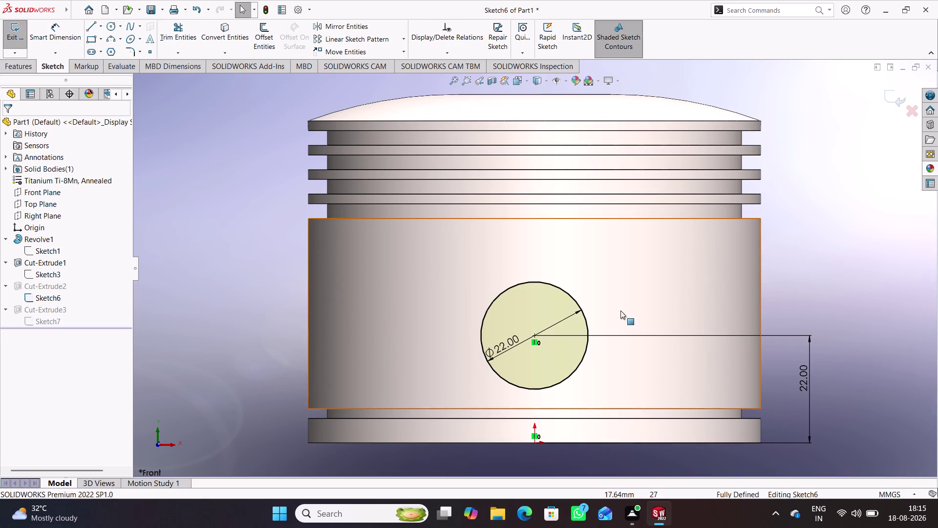
Change the hole's 22 mm height dimension to 27 mm and exit the sketch.
double_click(808, 388)
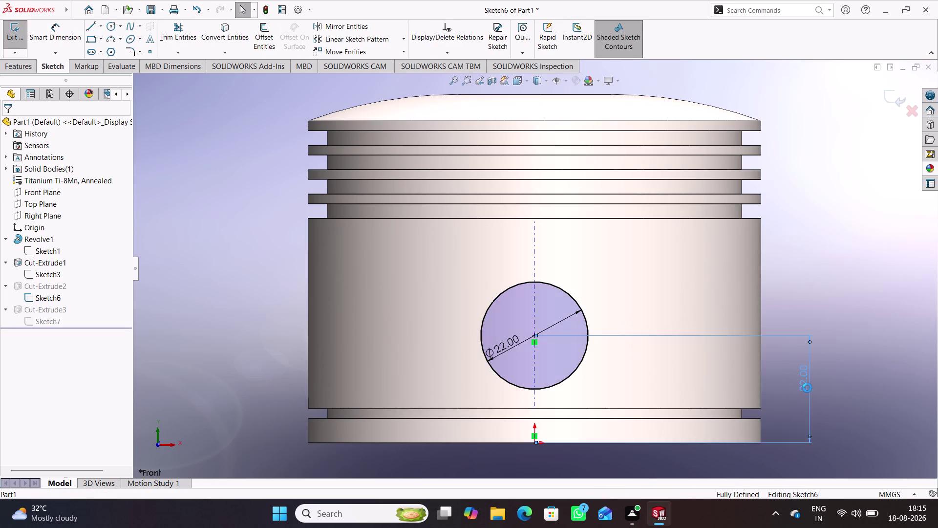
text(27)
key(Return)
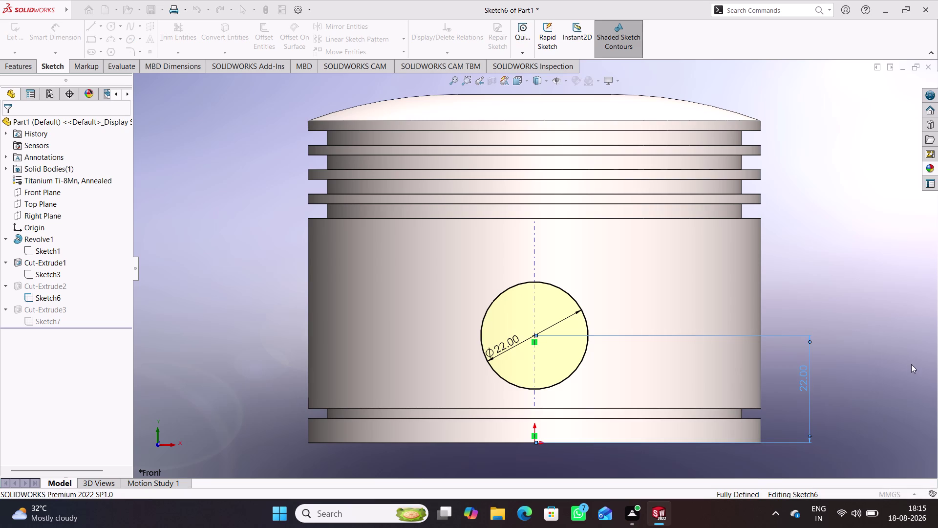
click(854, 275)
click(891, 100)
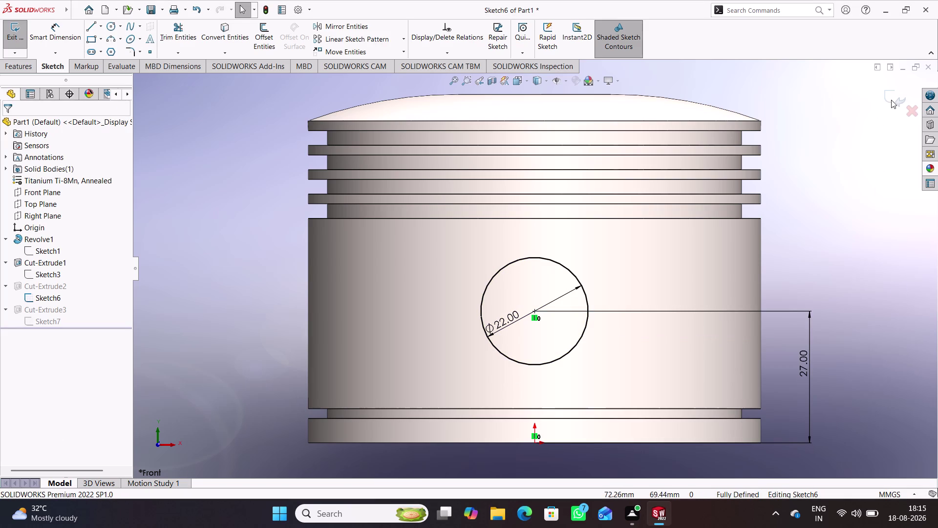
middle_drag(832, 306, 896, 342)
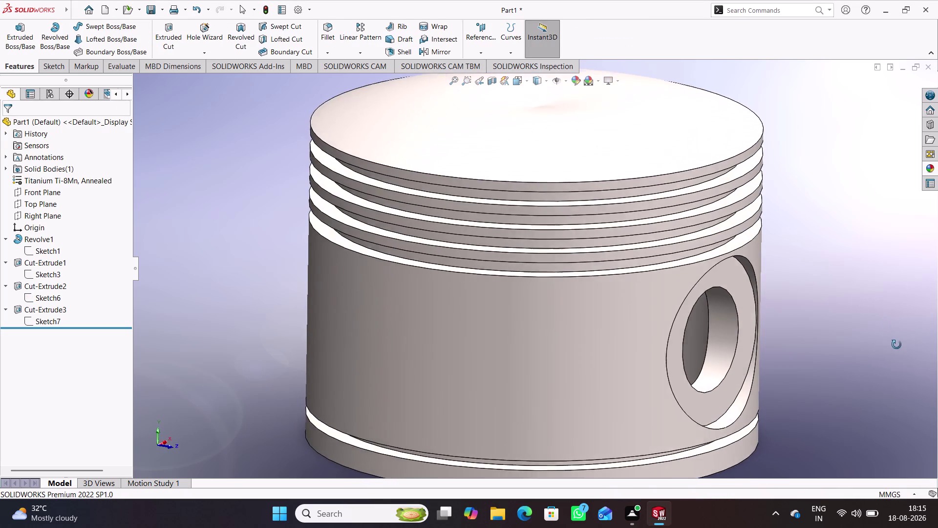
middle_drag(896, 341, 898, 354)
scroll(up, 3)
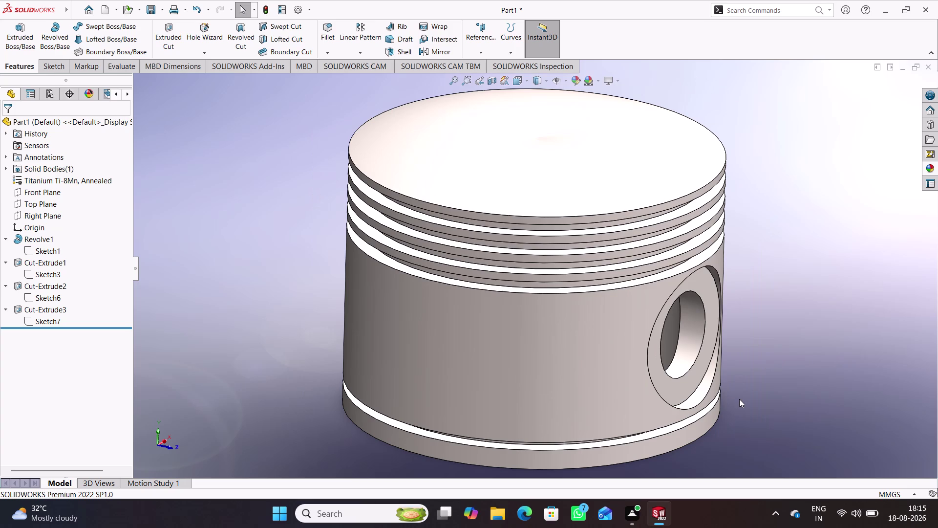
middle_drag(772, 395, 664, 148)
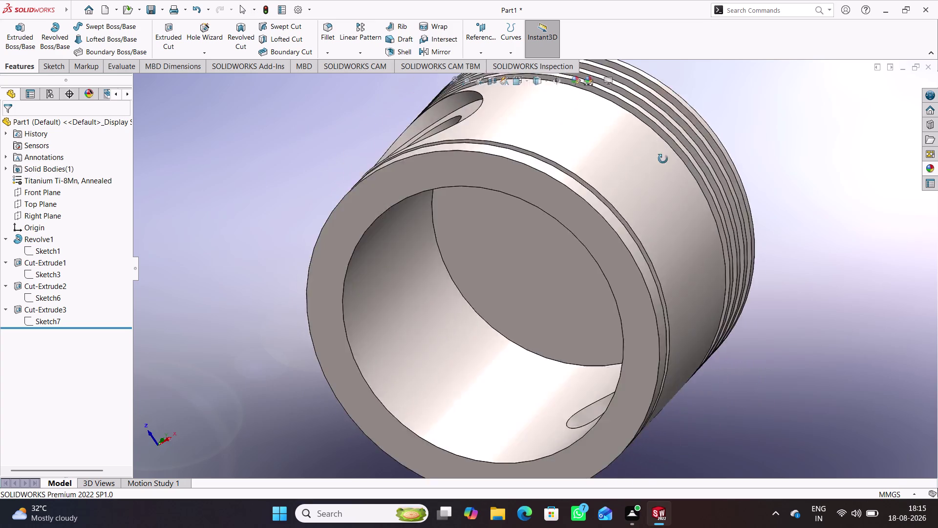
middle_drag(665, 148, 688, 337)
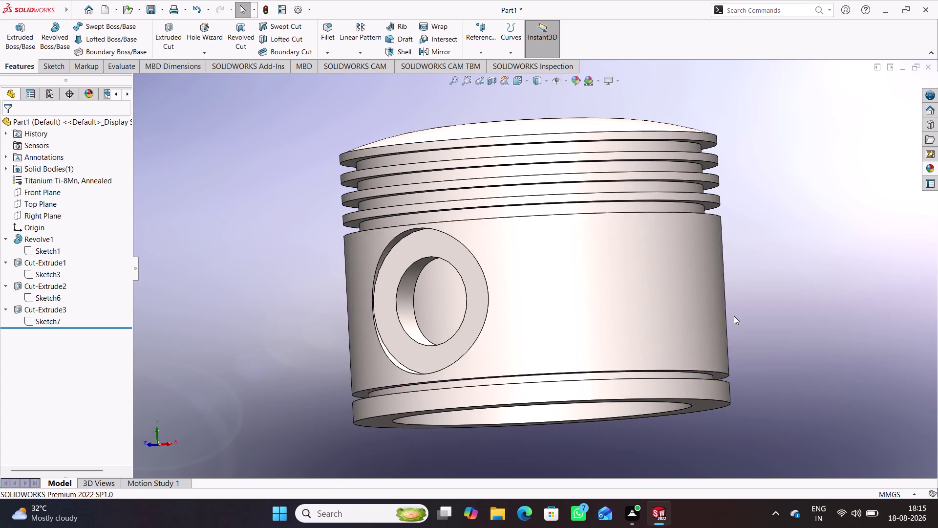
middle_drag(722, 323, 664, 357)
scroll(up, 3)
middle_drag(490, 338, 539, 342)
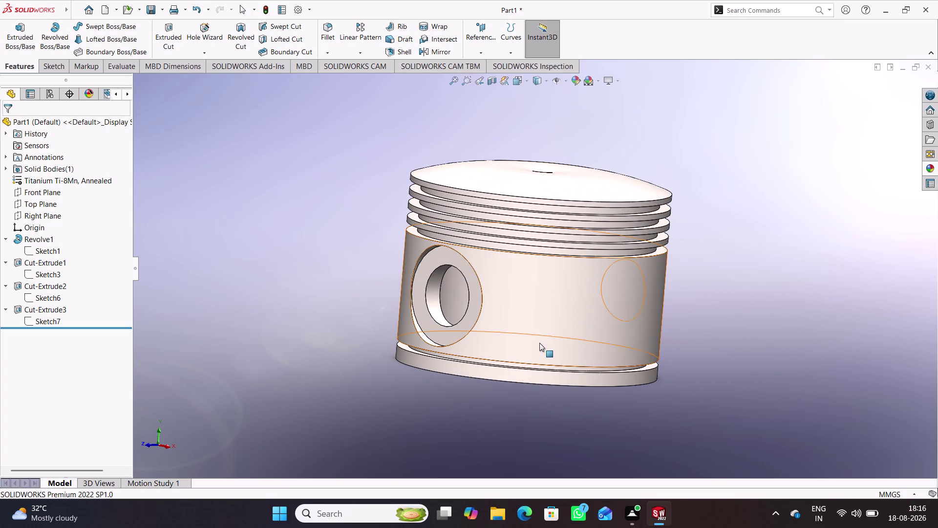
click(298, 254)
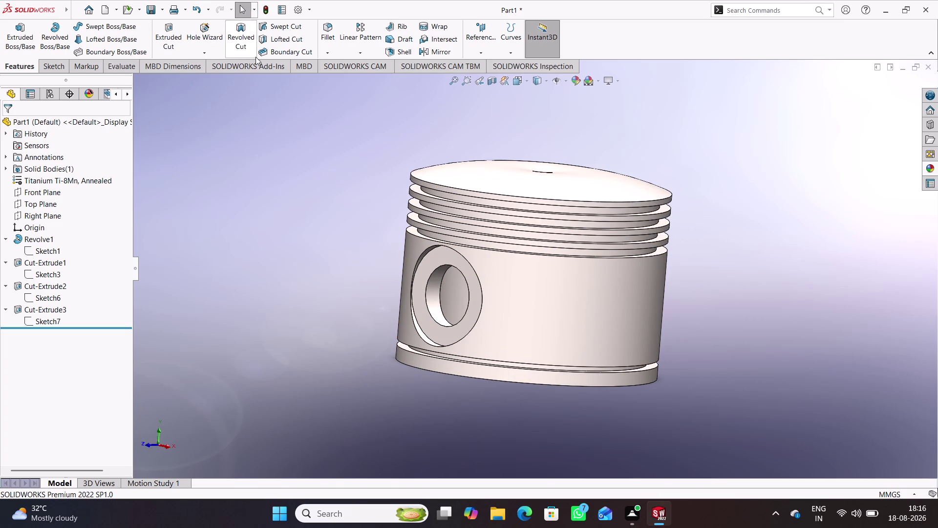
Start a Mirror feature with the Front Plane as the mirror plane.
click(447, 51)
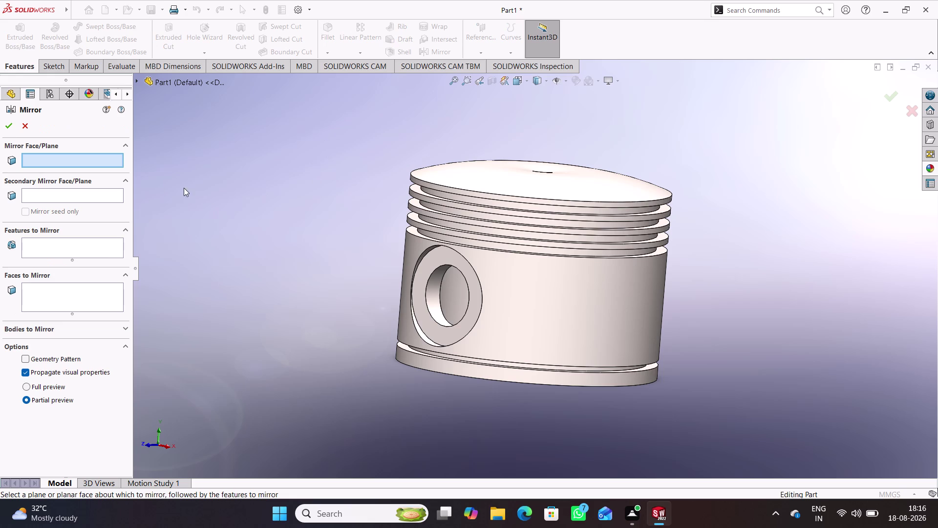
click(134, 78)
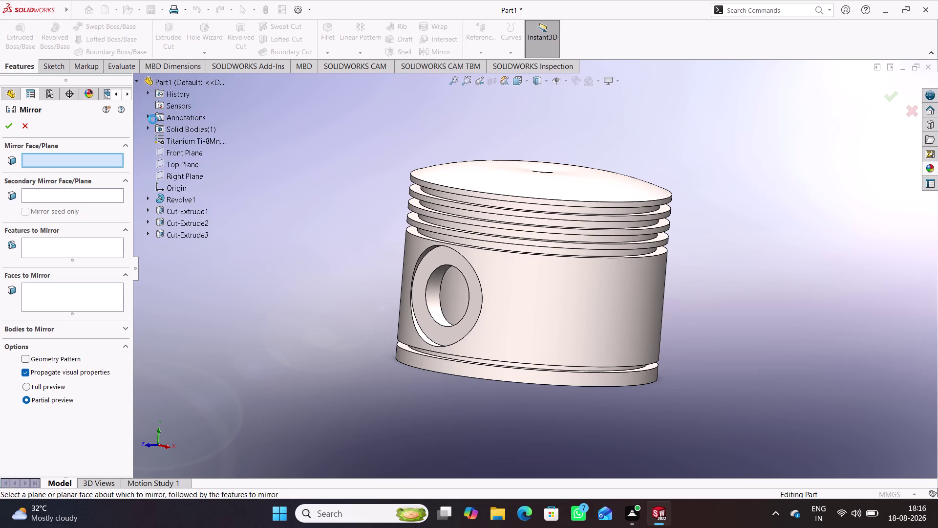
click(189, 155)
middle_drag(263, 222, 223, 227)
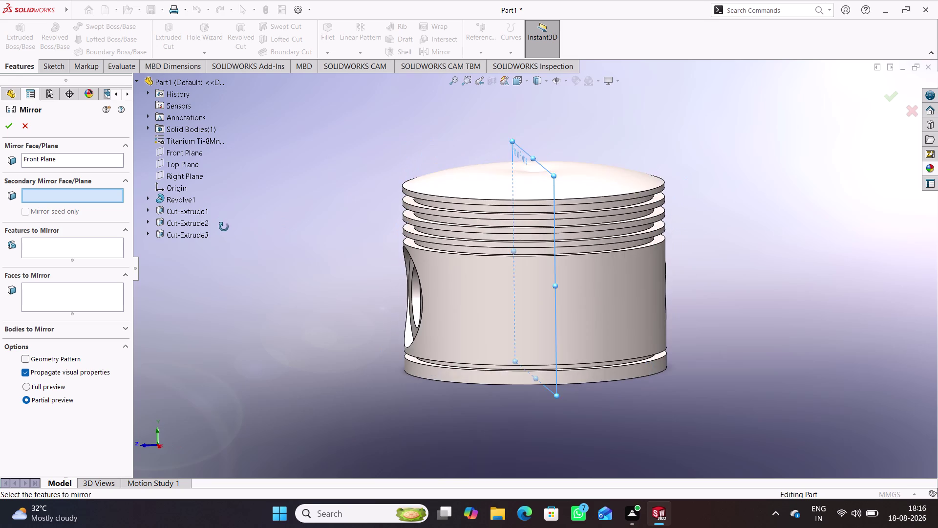
middle_drag(224, 227, 225, 234)
Mirror Cut-Extrude3 across the Front Plane and confirm the feature.
click(79, 252)
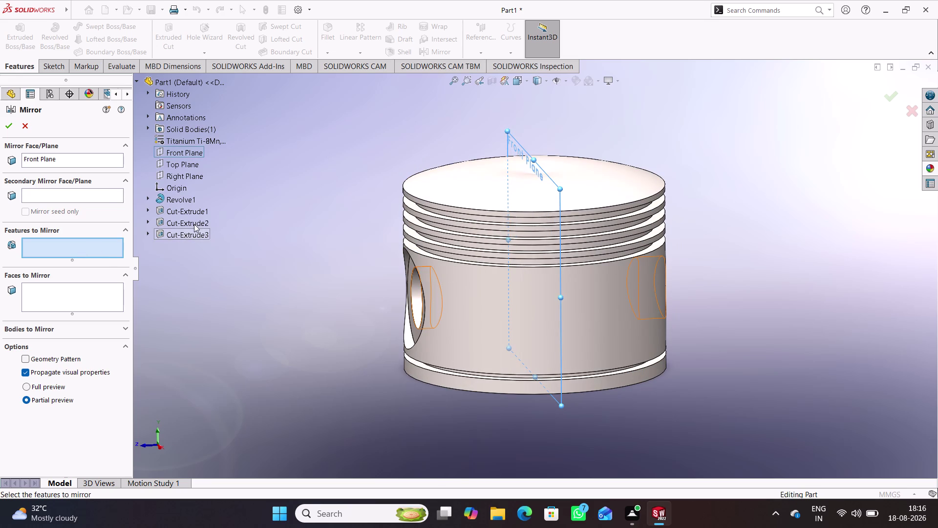
click(197, 233)
middle_drag(247, 268, 215, 247)
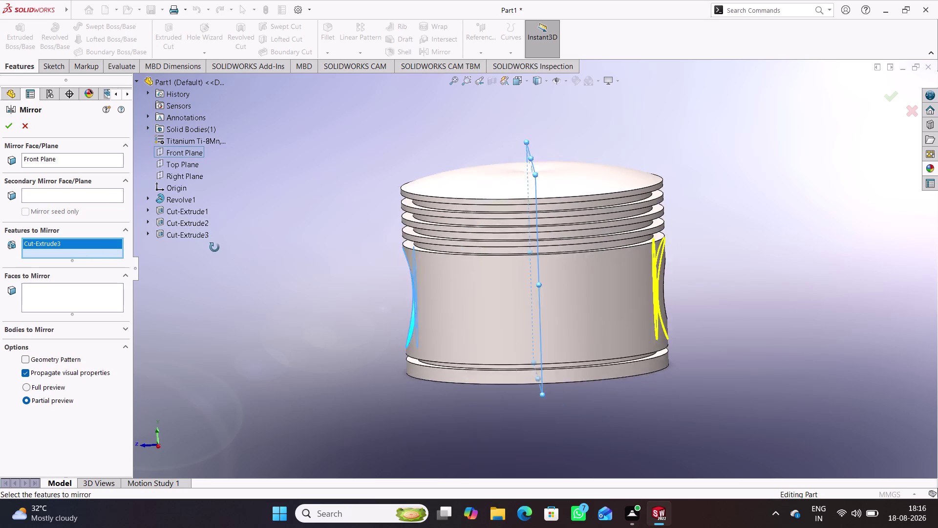
middle_drag(214, 247, 202, 252)
click(8, 125)
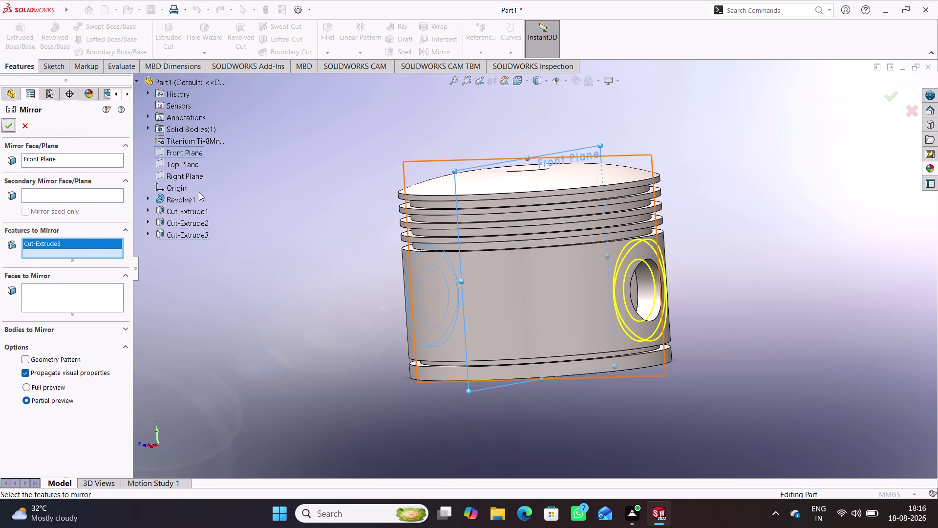
click(9, 126)
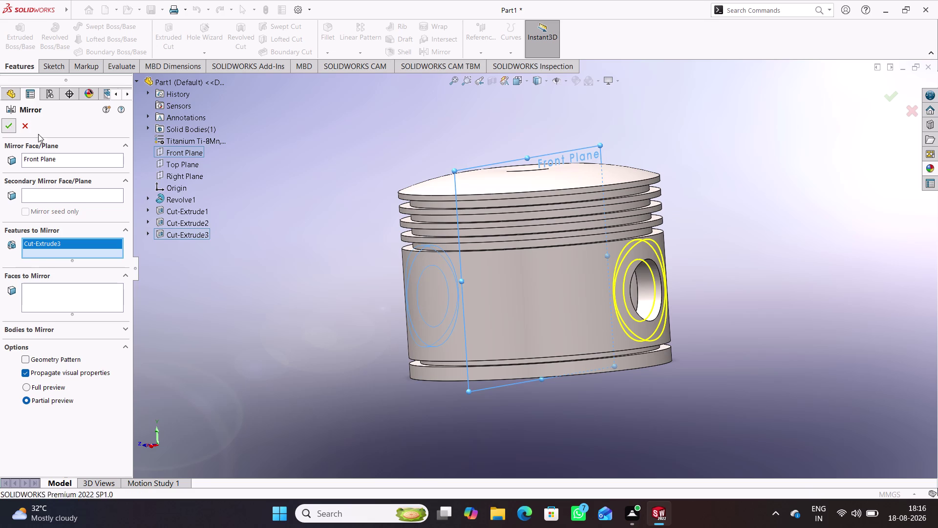
click(293, 196)
middle_drag(299, 199, 335, 191)
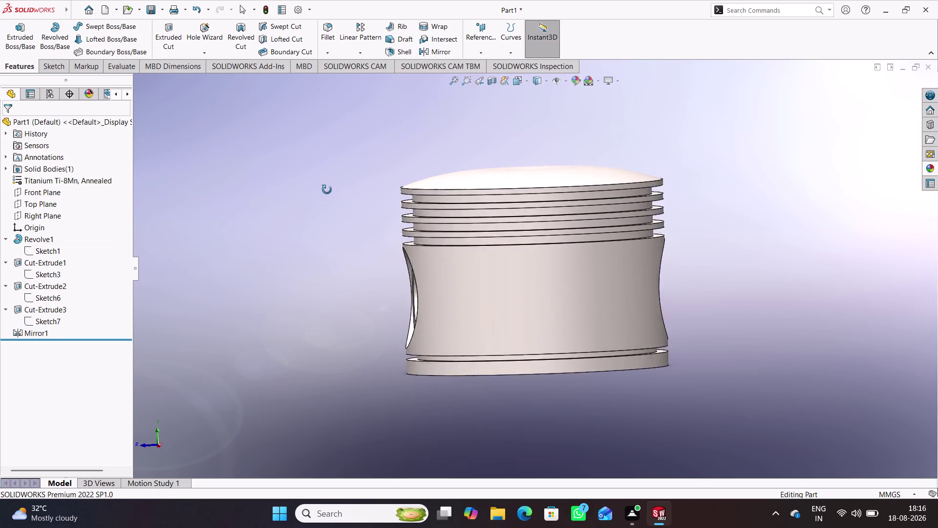
middle_drag(335, 191, 332, 200)
middle_click(332, 200)
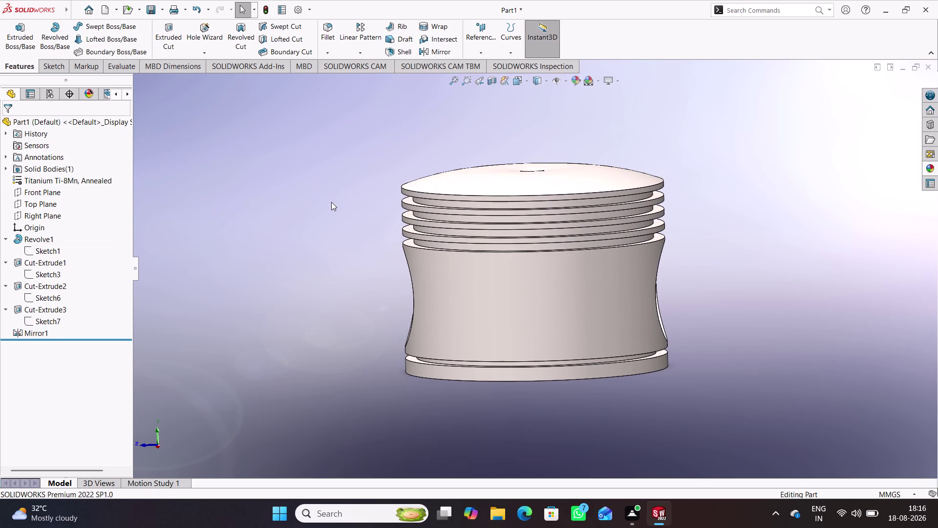